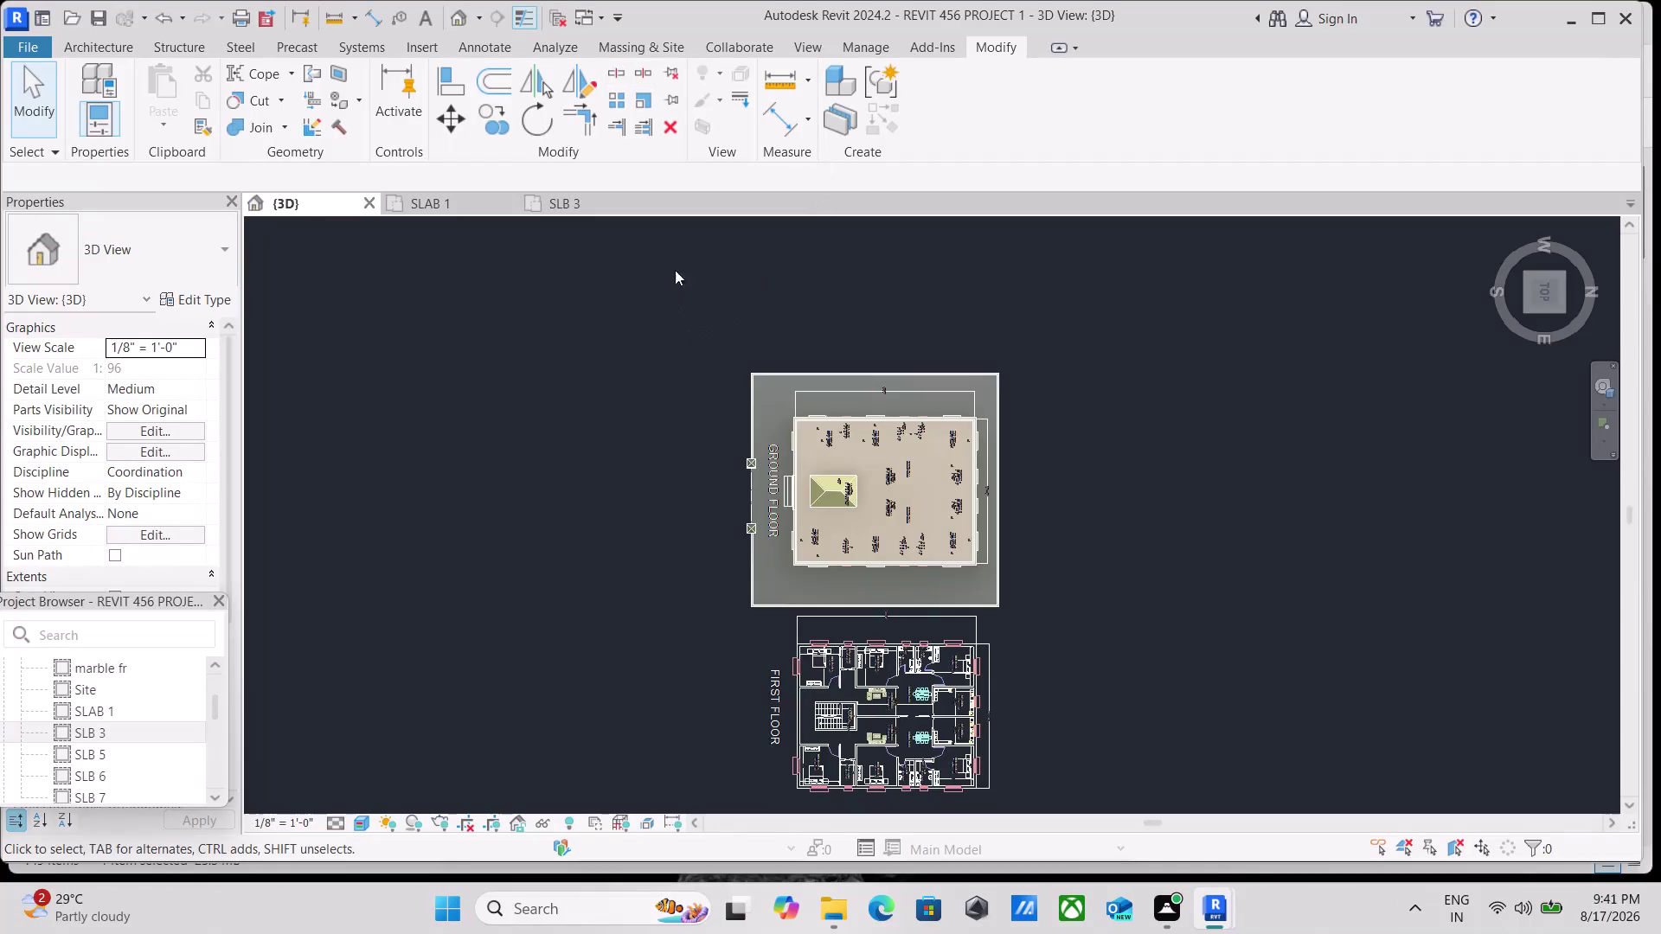
Frame the house plans, then start a new toposolid with Toposolid > Create from Sketch.
scroll(up, 3)
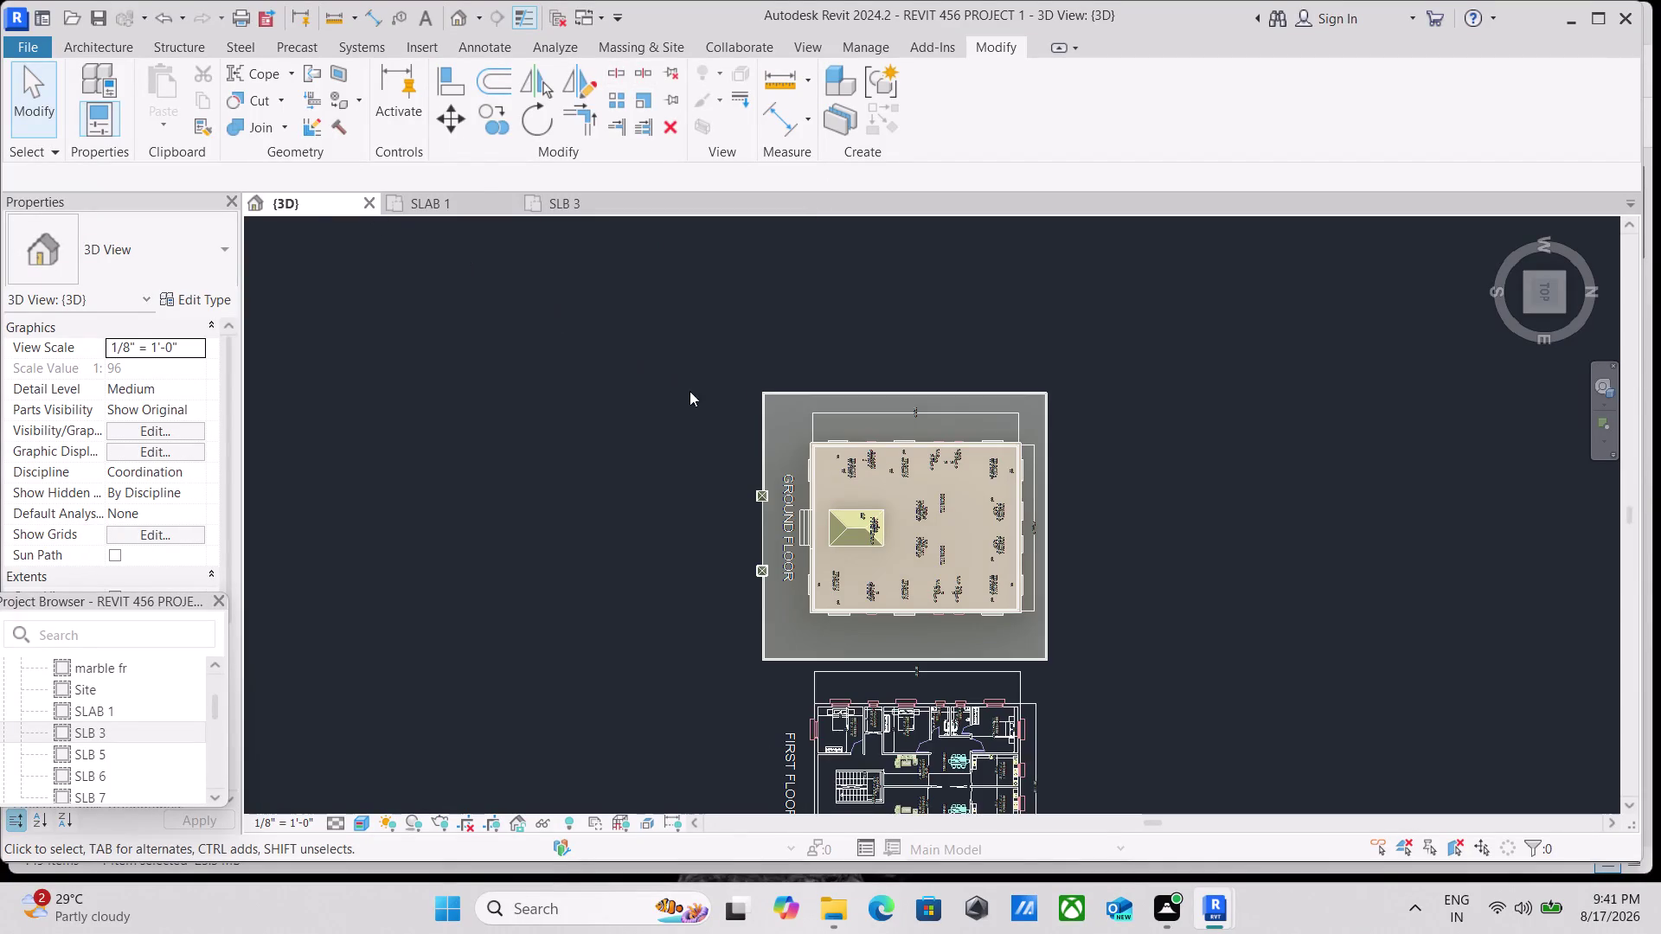
scroll(up, 3)
scroll(down, 3)
middle_drag(683, 382, 655, 417)
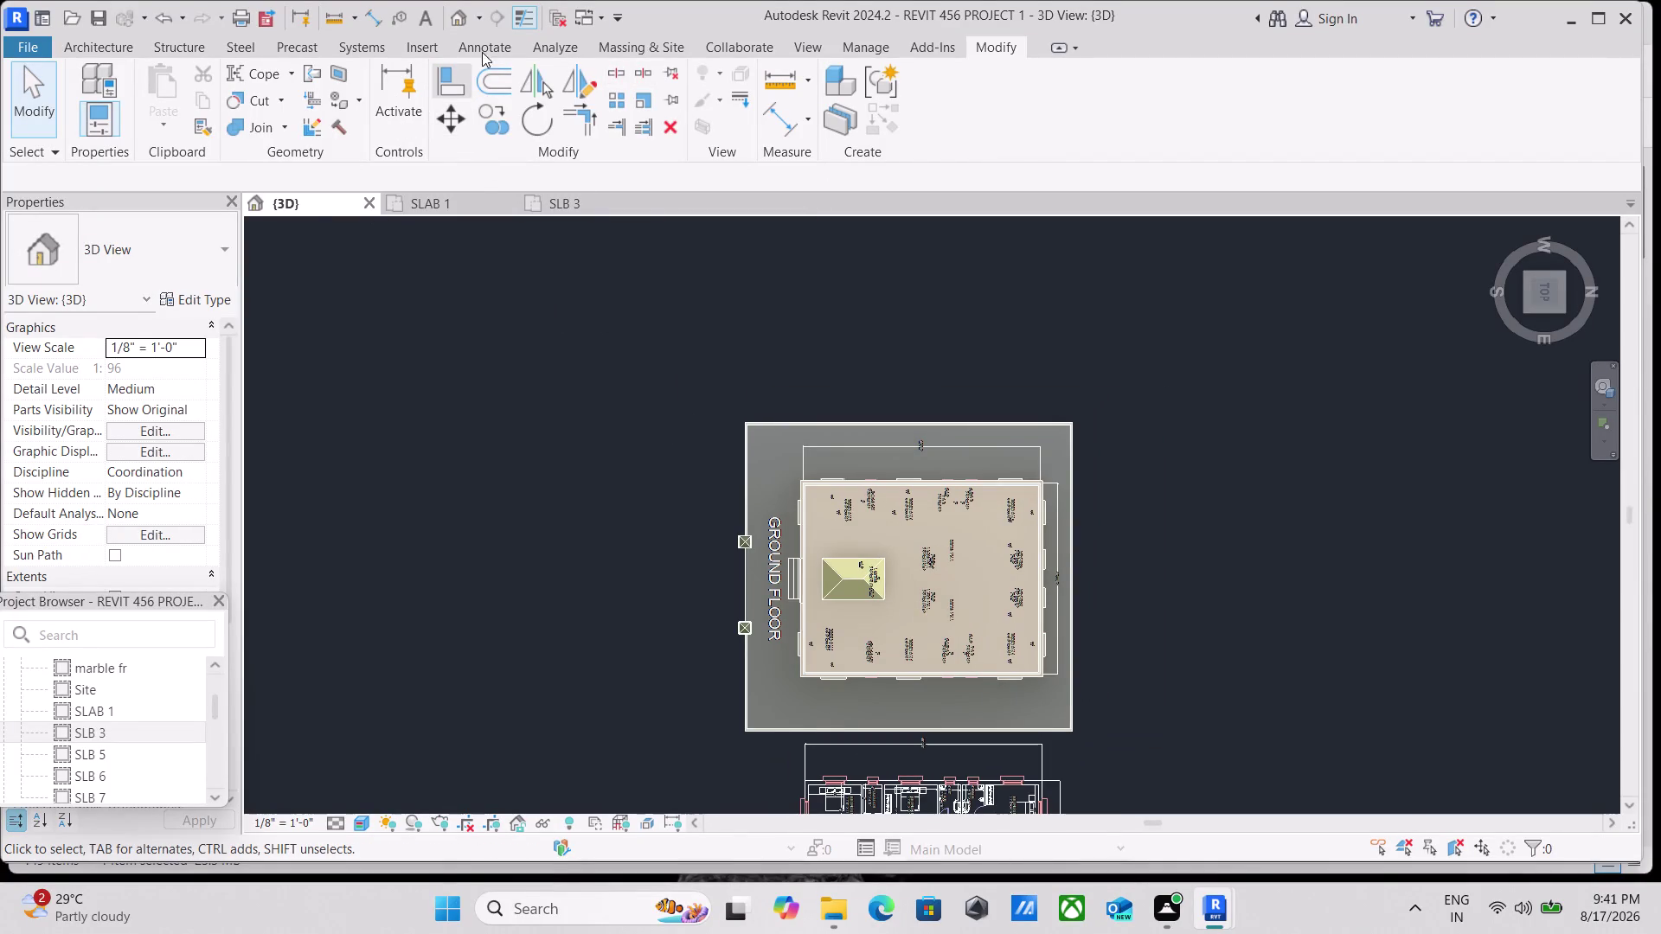
scroll(up, 3)
scroll(down, 3)
scroll(up, 3)
middle_drag(708, 281, 599, 350)
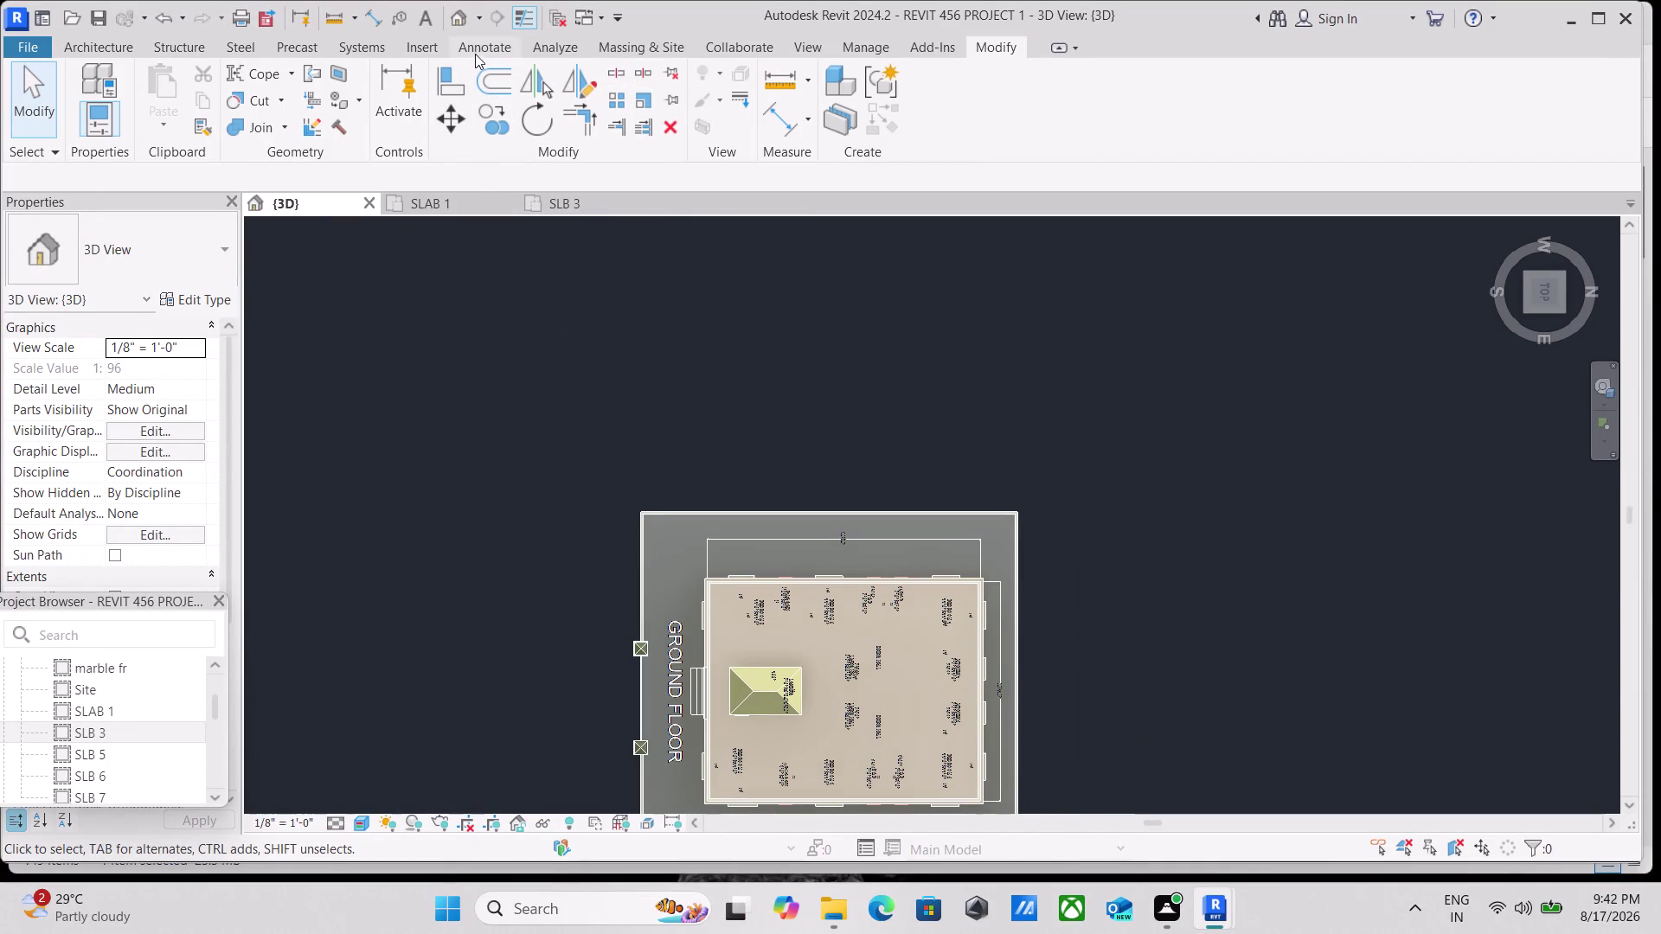
click(677, 42)
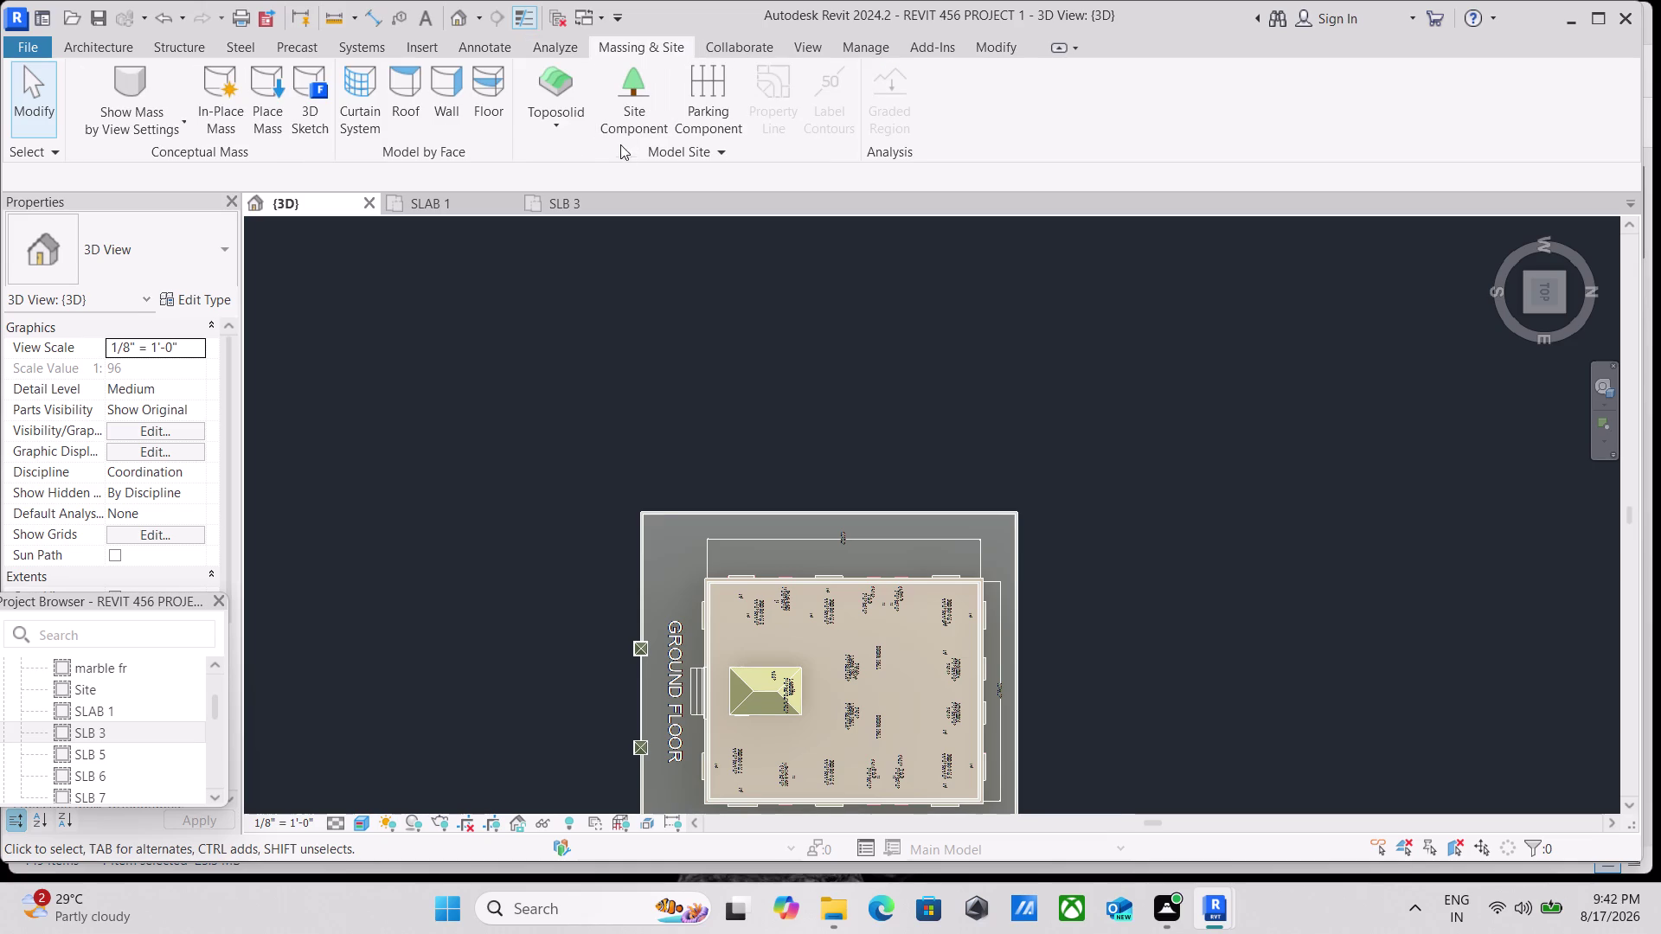
click(568, 130)
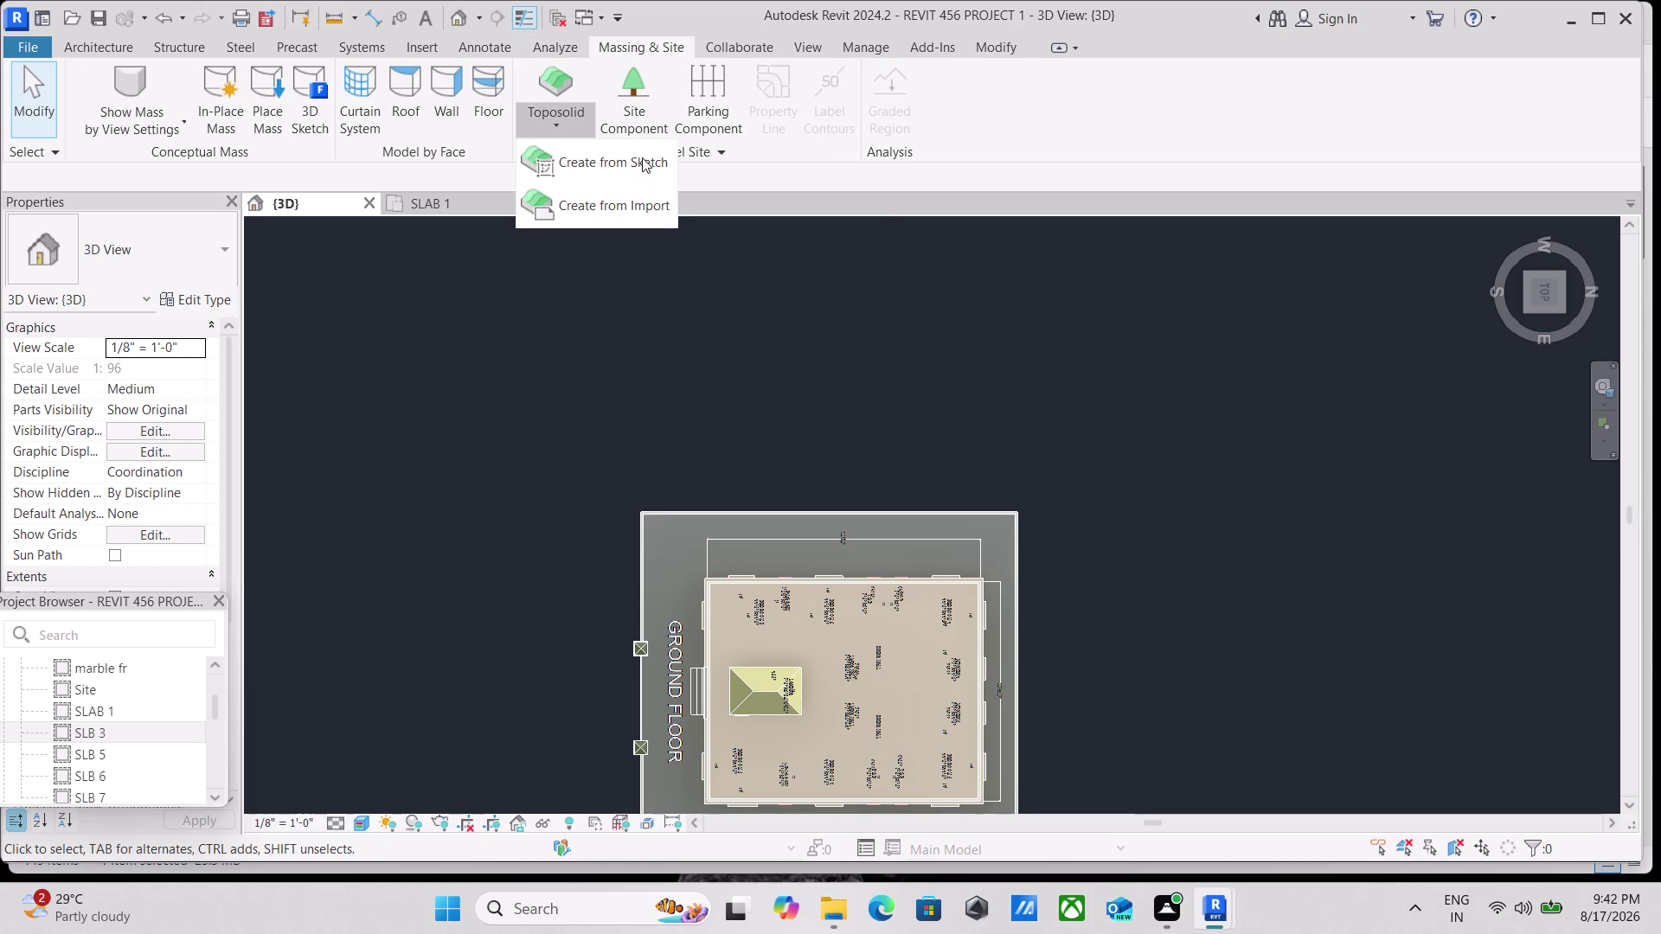
click(640, 159)
scroll(down, 3)
Sketch a rectangular toposolid boundary enclosing the ground floor and first floor plans.
scroll(down, 3)
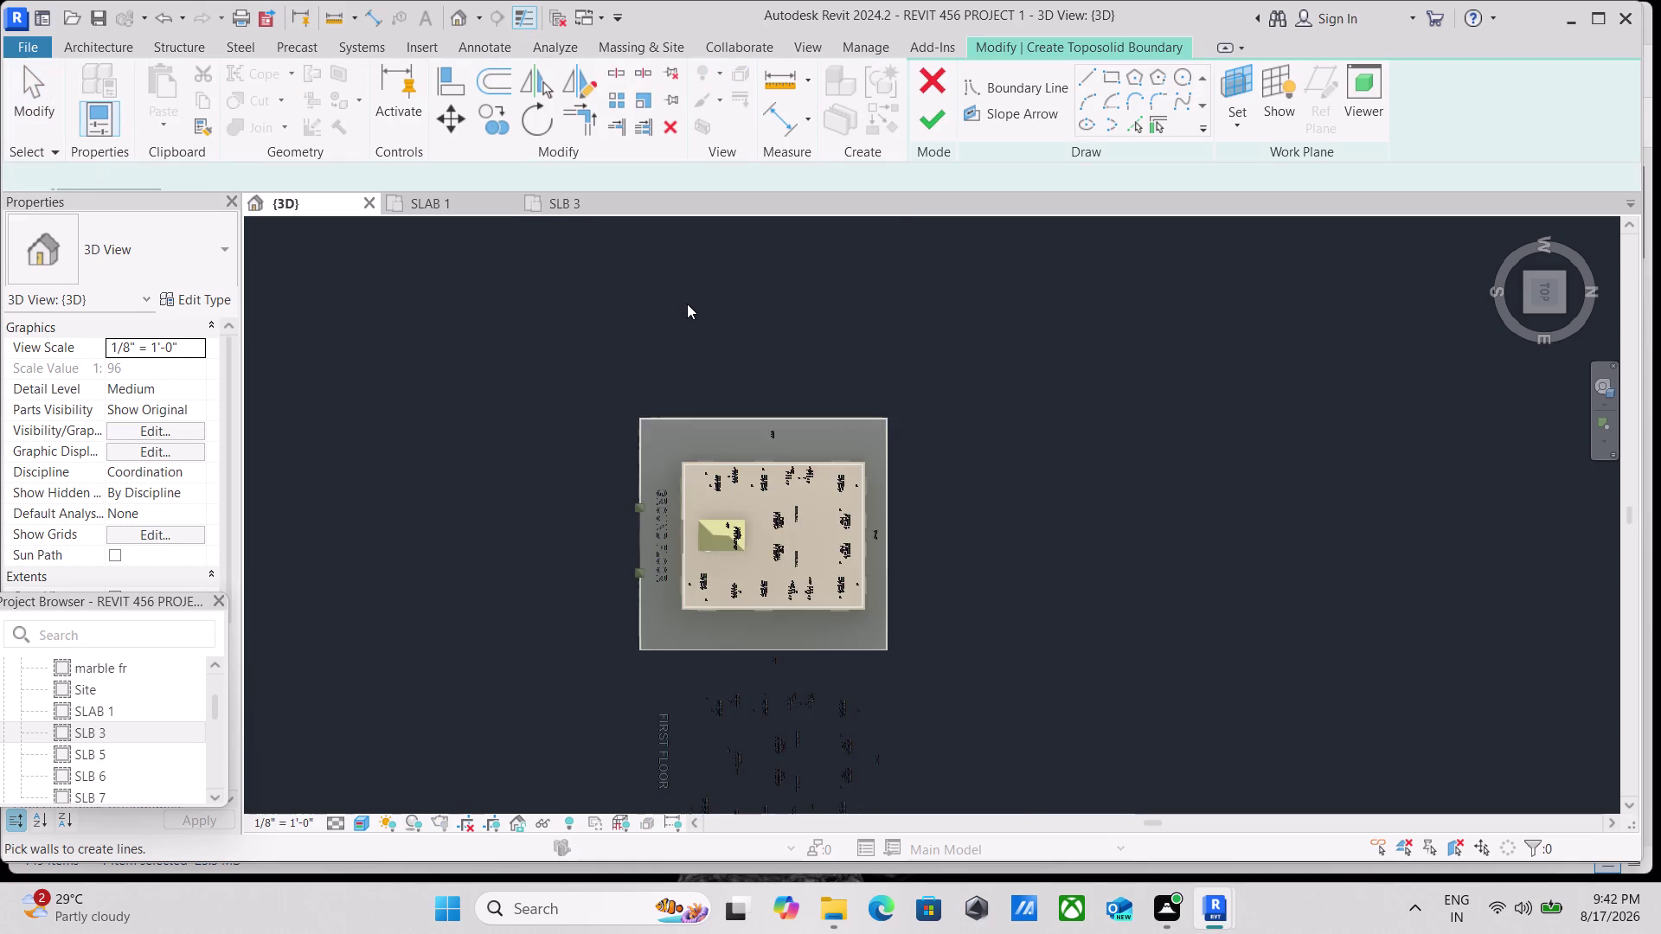
click(1111, 79)
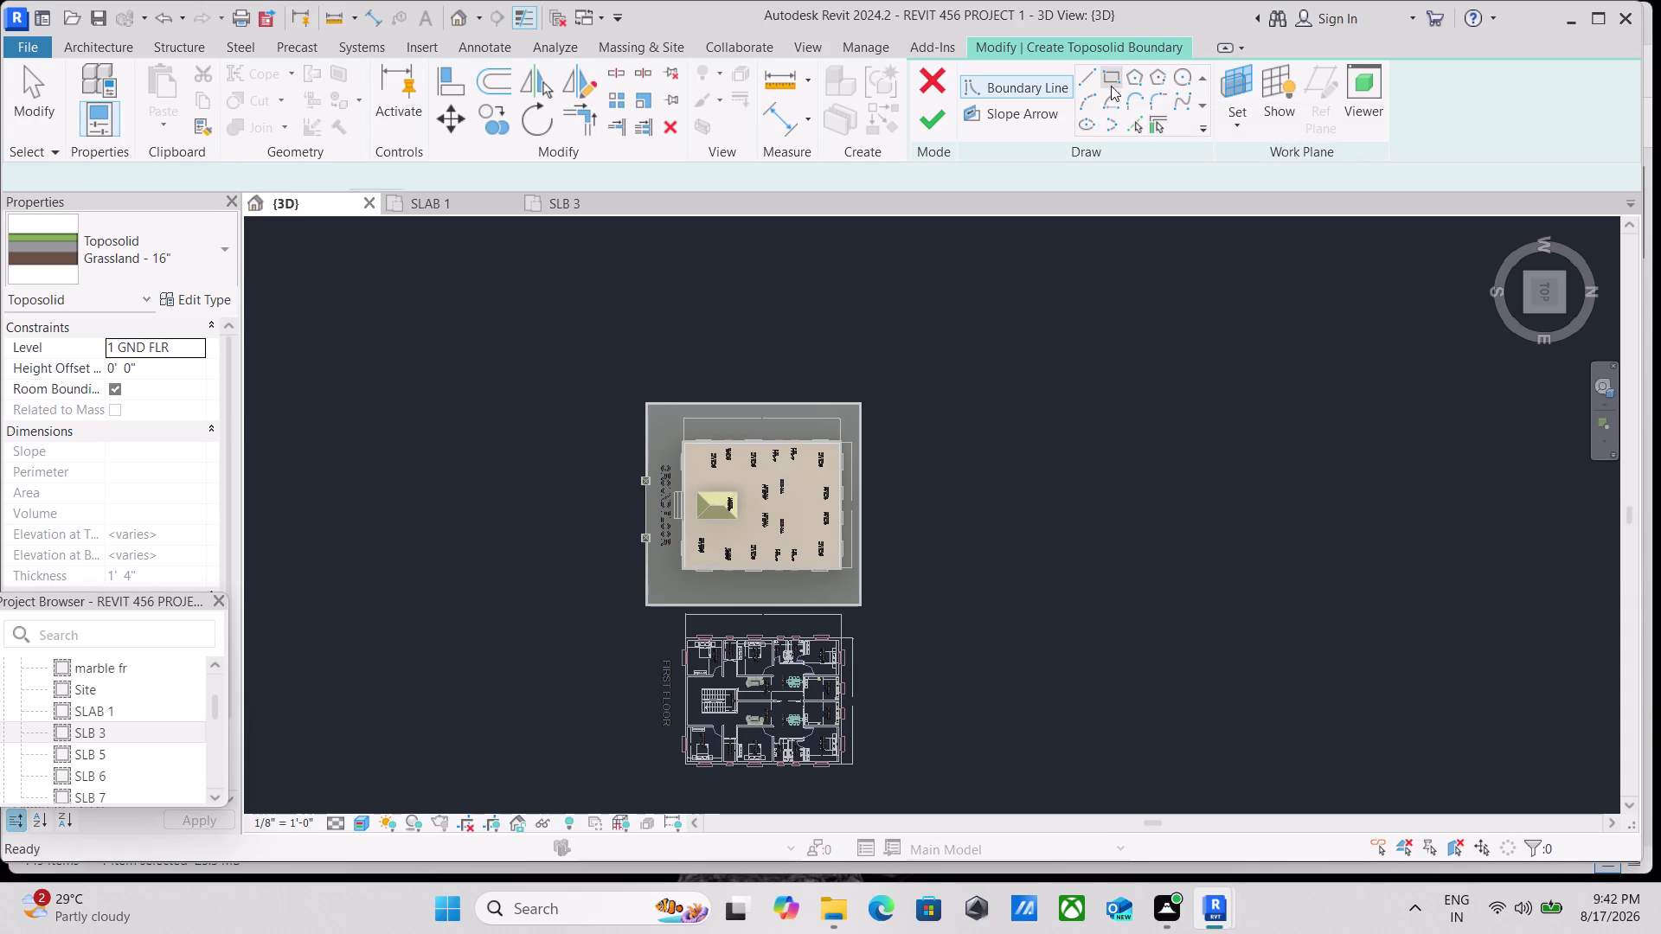
click(465, 271)
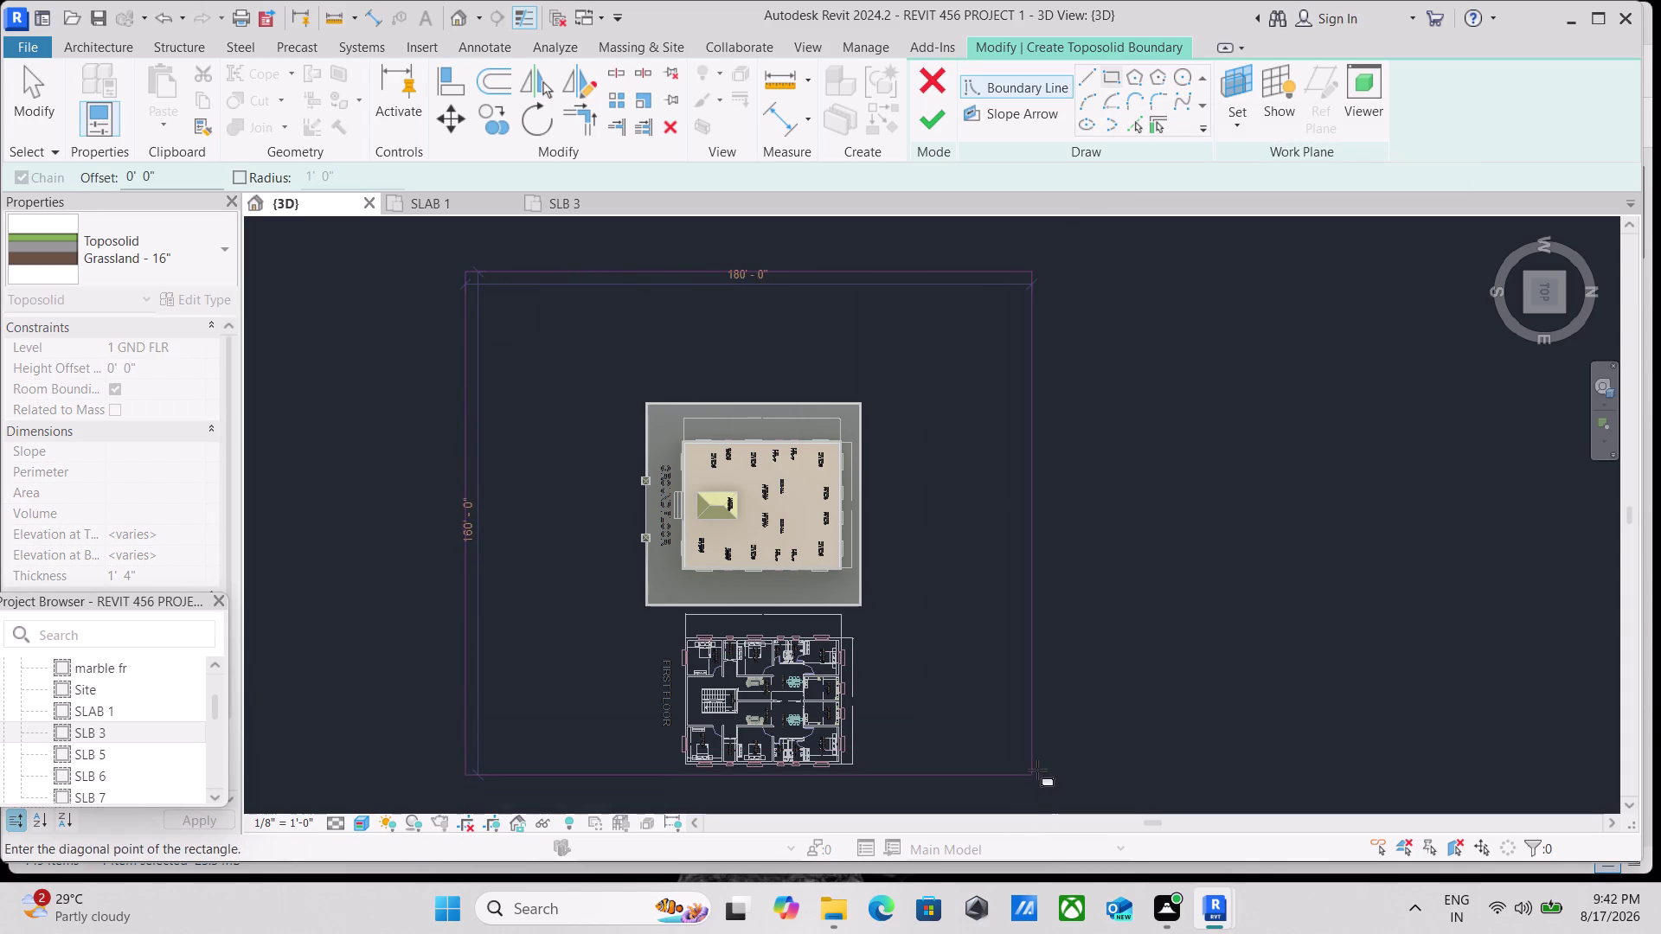
click(988, 726)
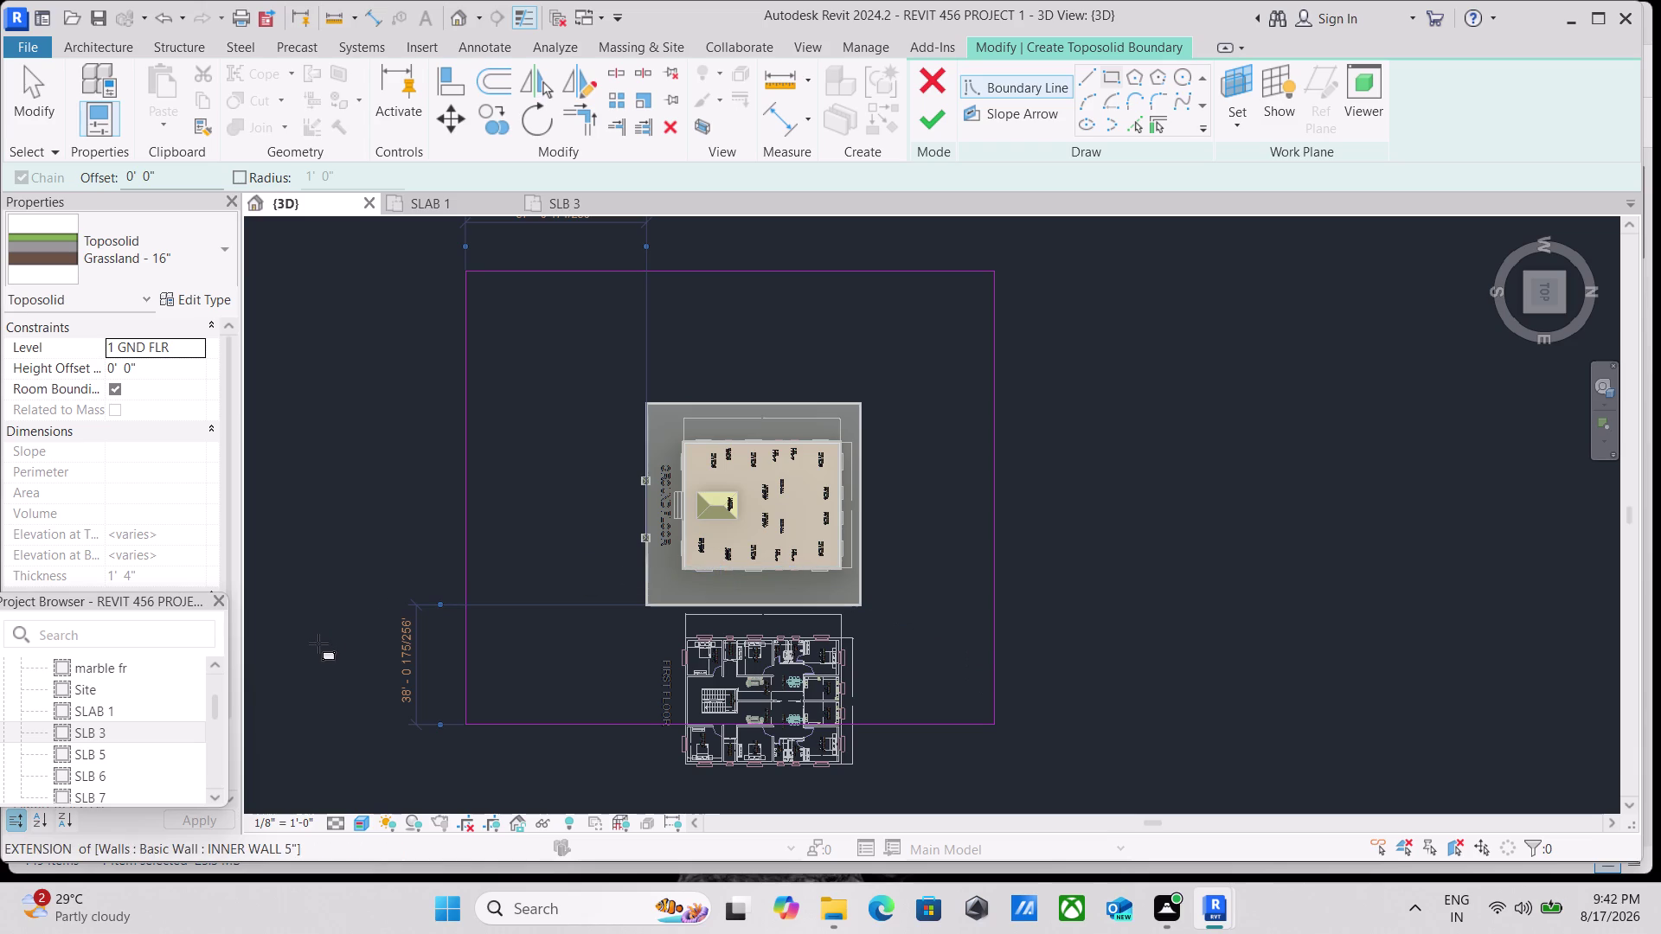
key(Escape)
key(Escape)
key(Escape)
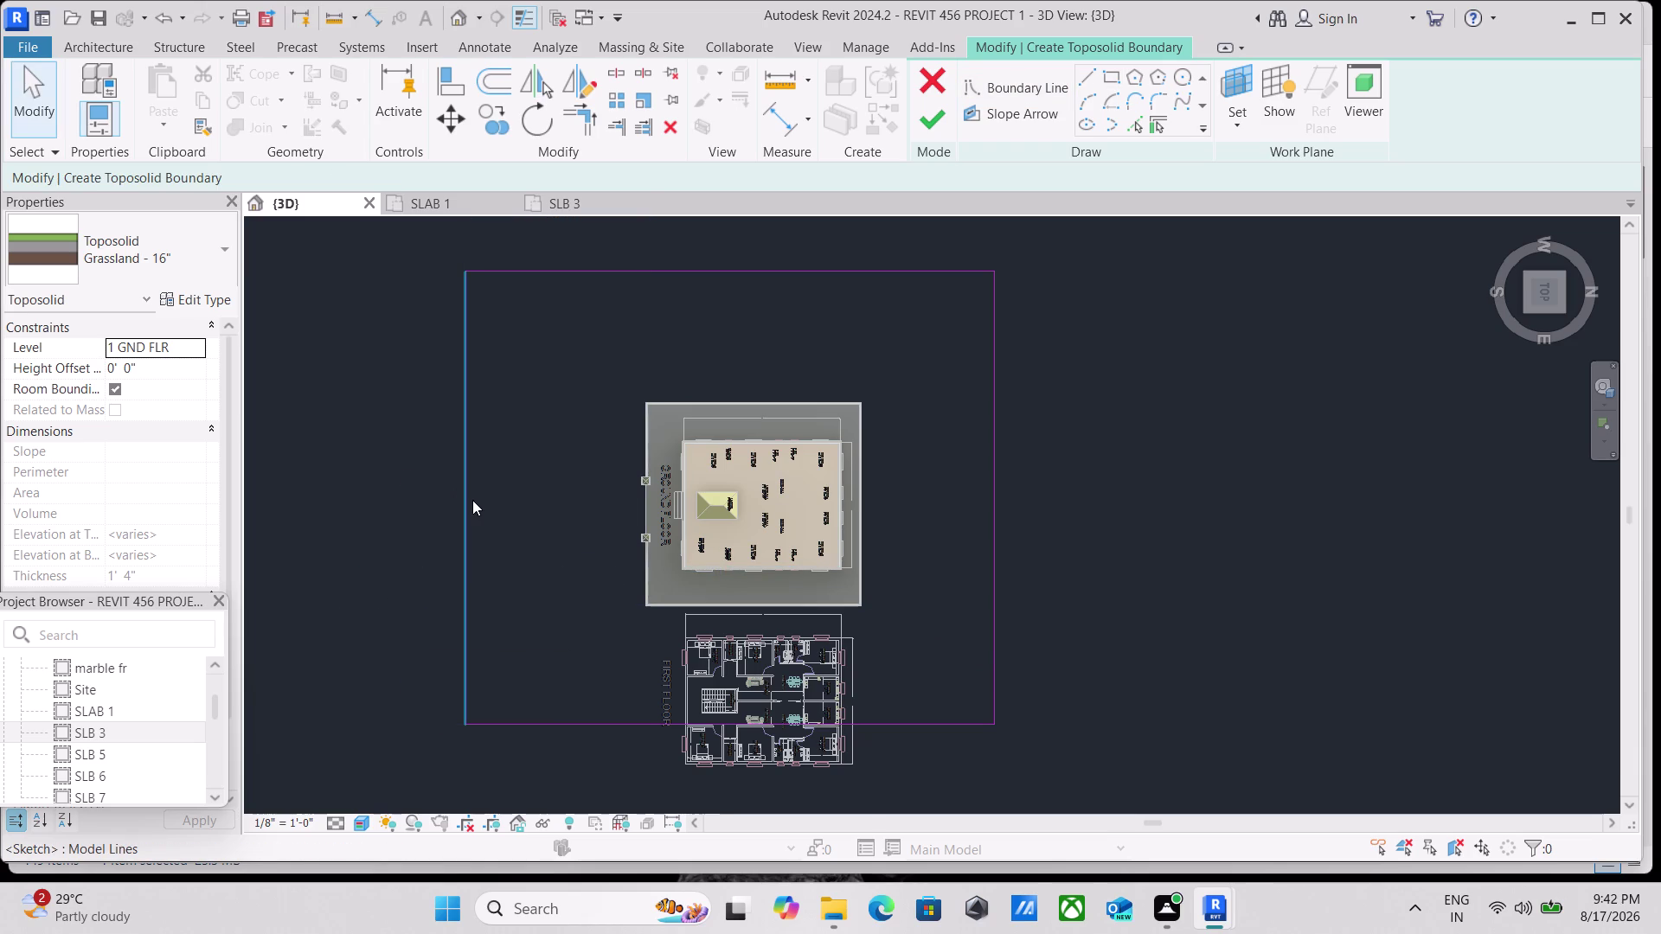
Adjust the rectangle's left and right edges, then finish to create the Grassland toposolid.
click(473, 500)
scroll(down, 3)
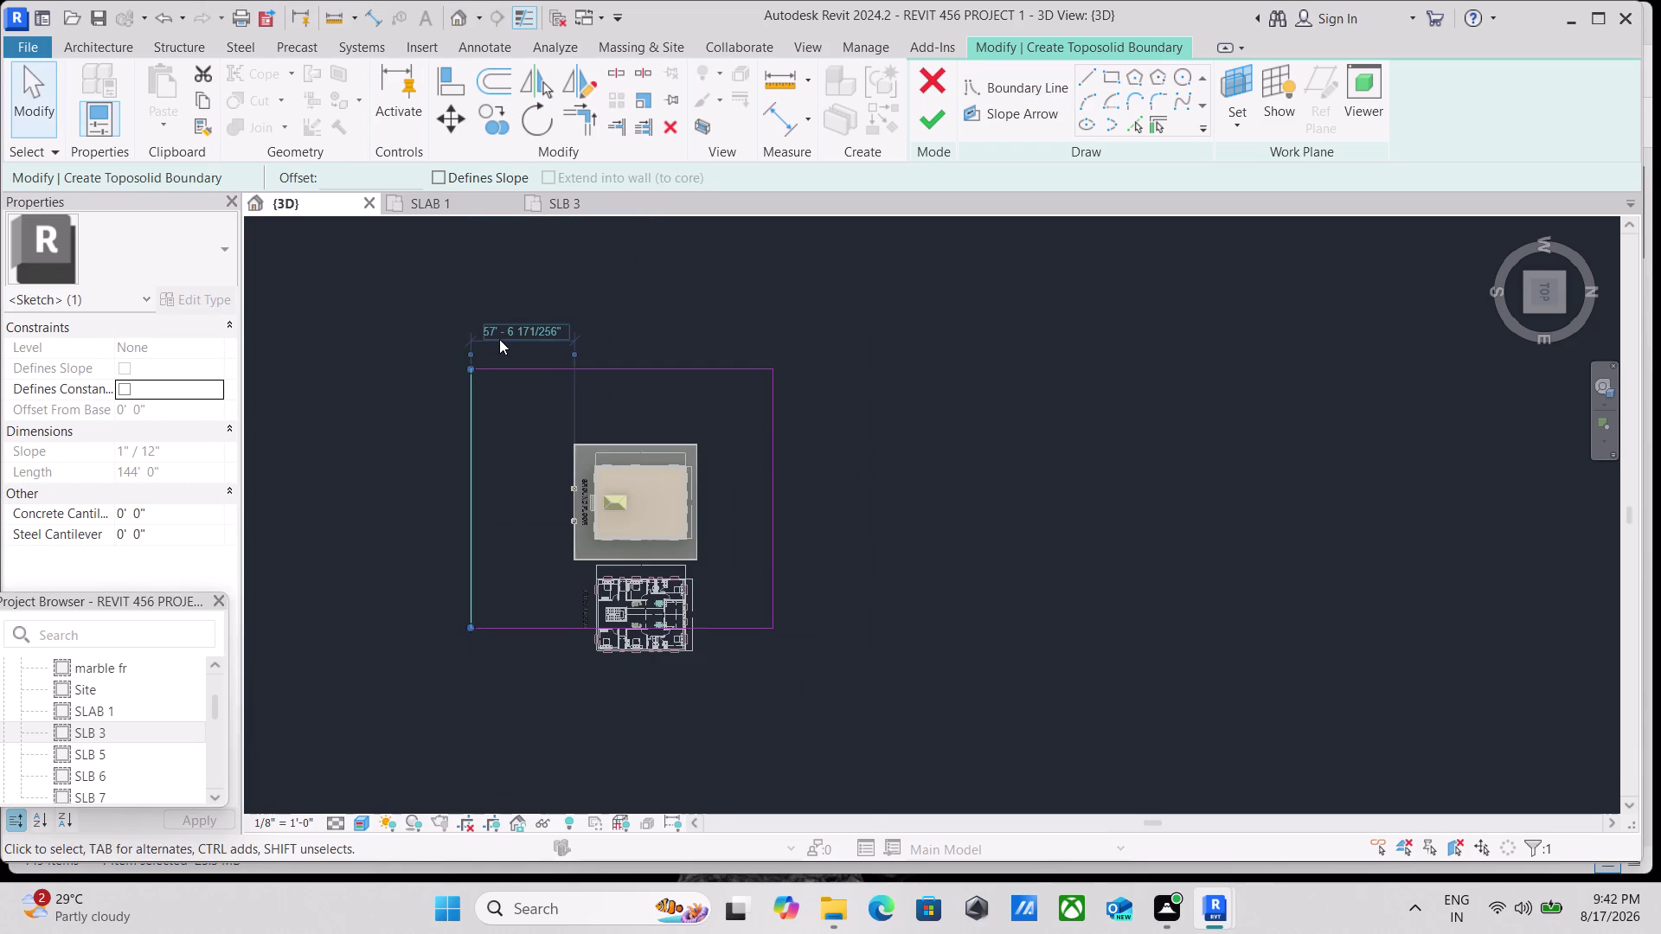
scroll(up, 3)
key(Escape)
click(583, 367)
key(Escape)
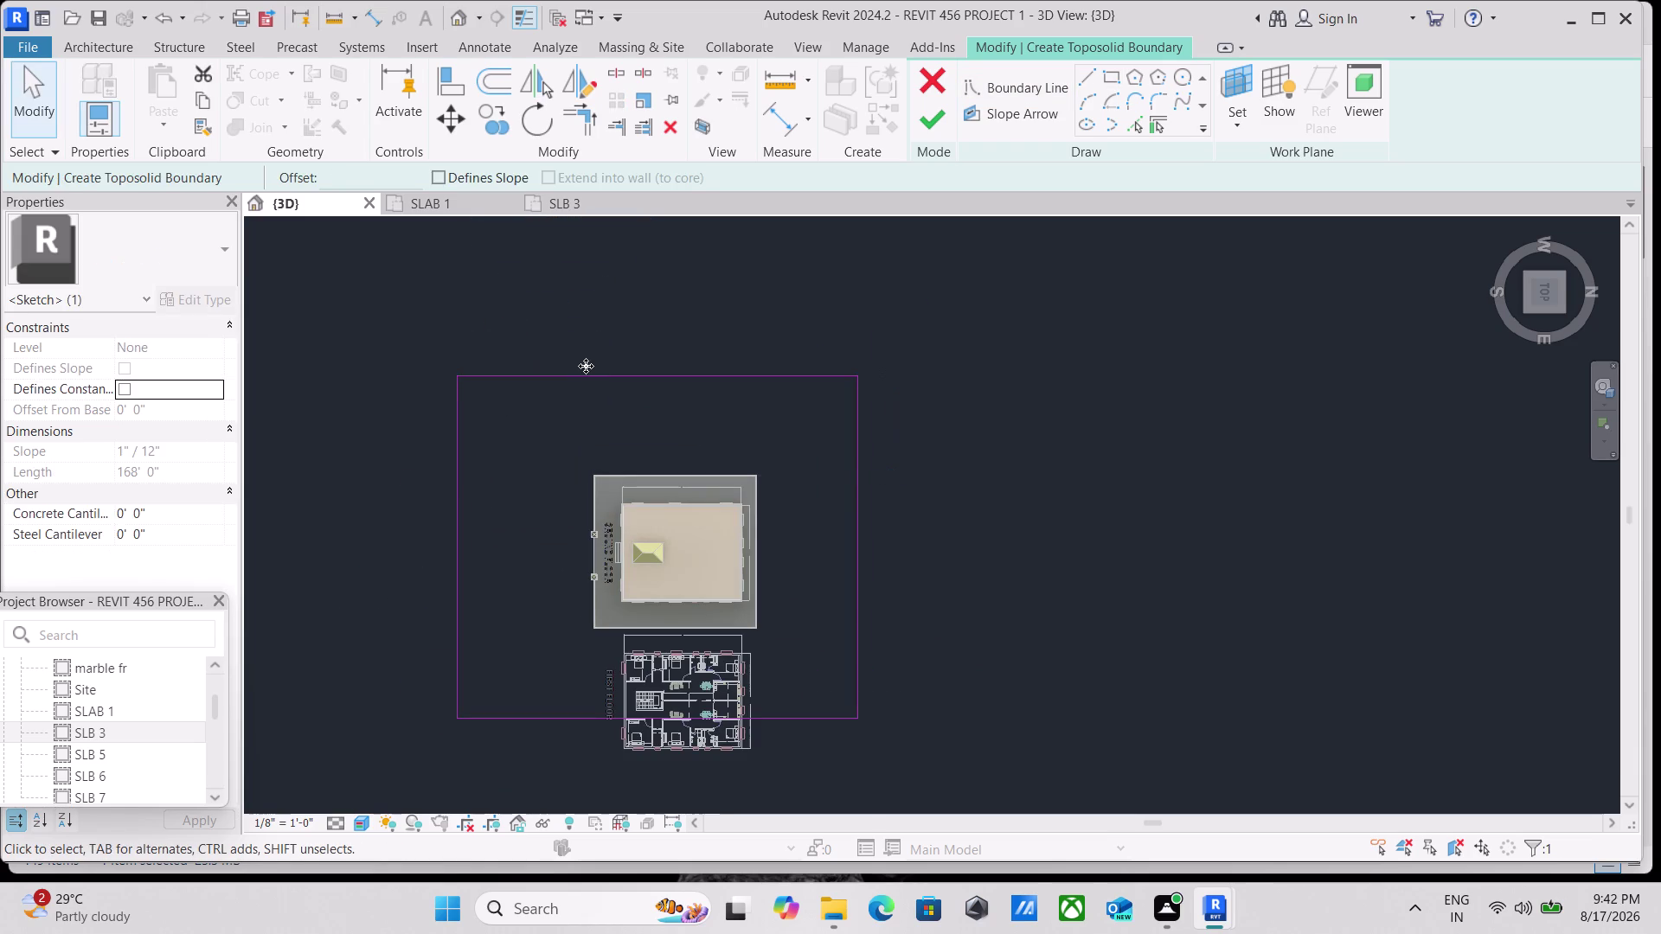
scroll(up, 3)
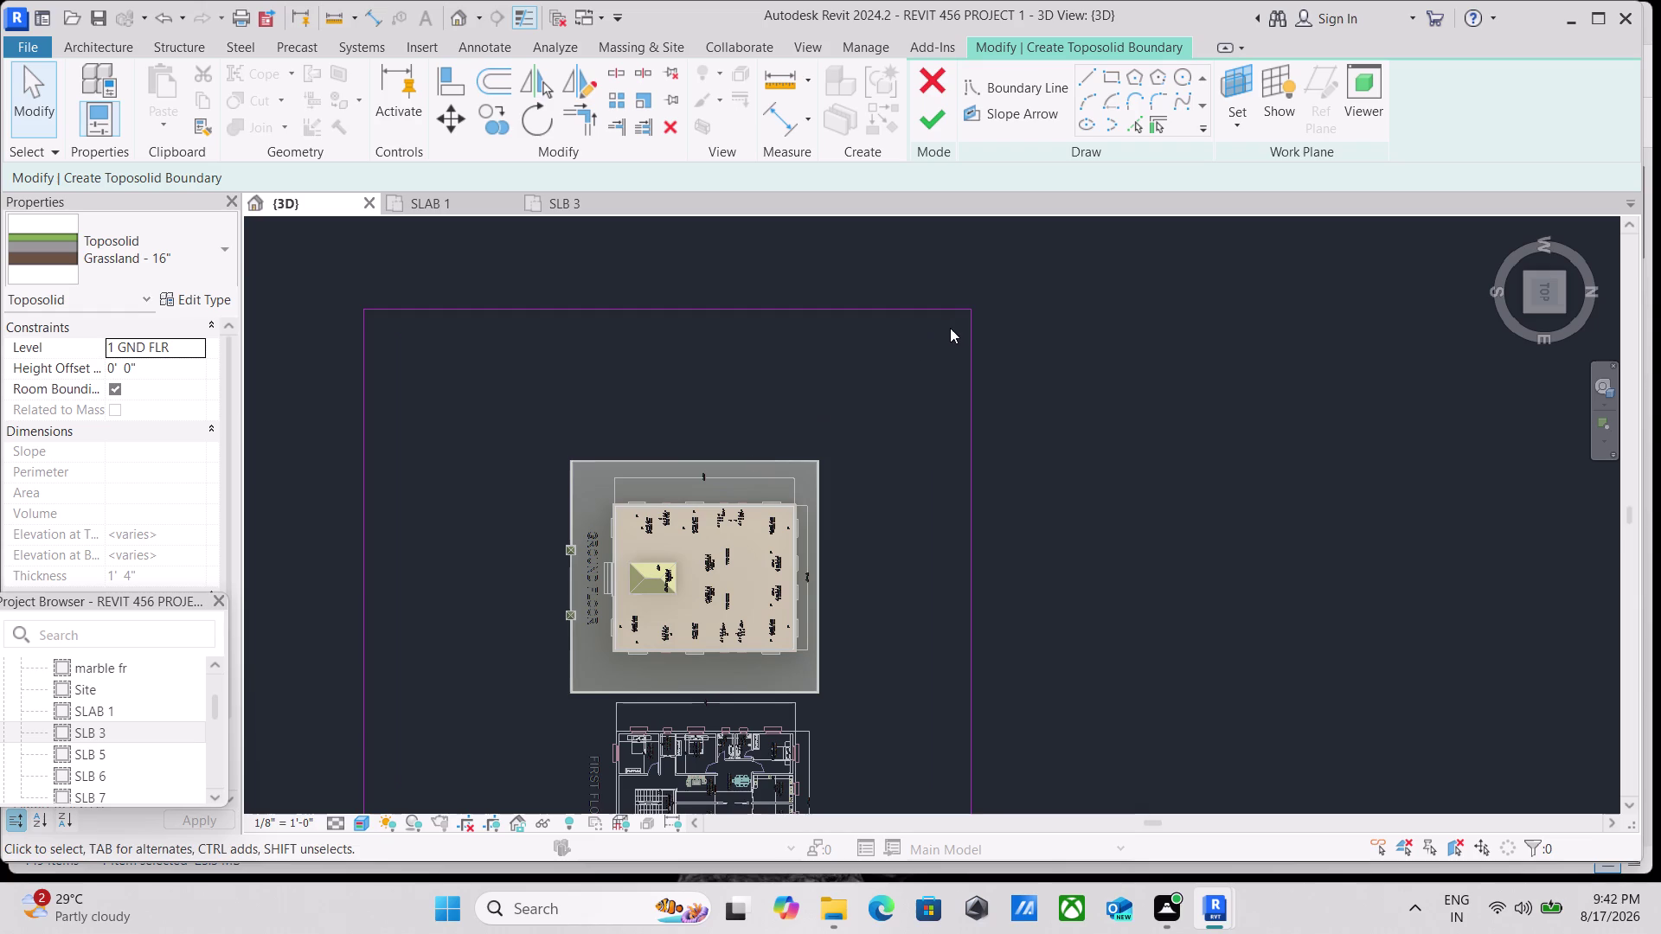
key(Escape)
scroll(down, 3)
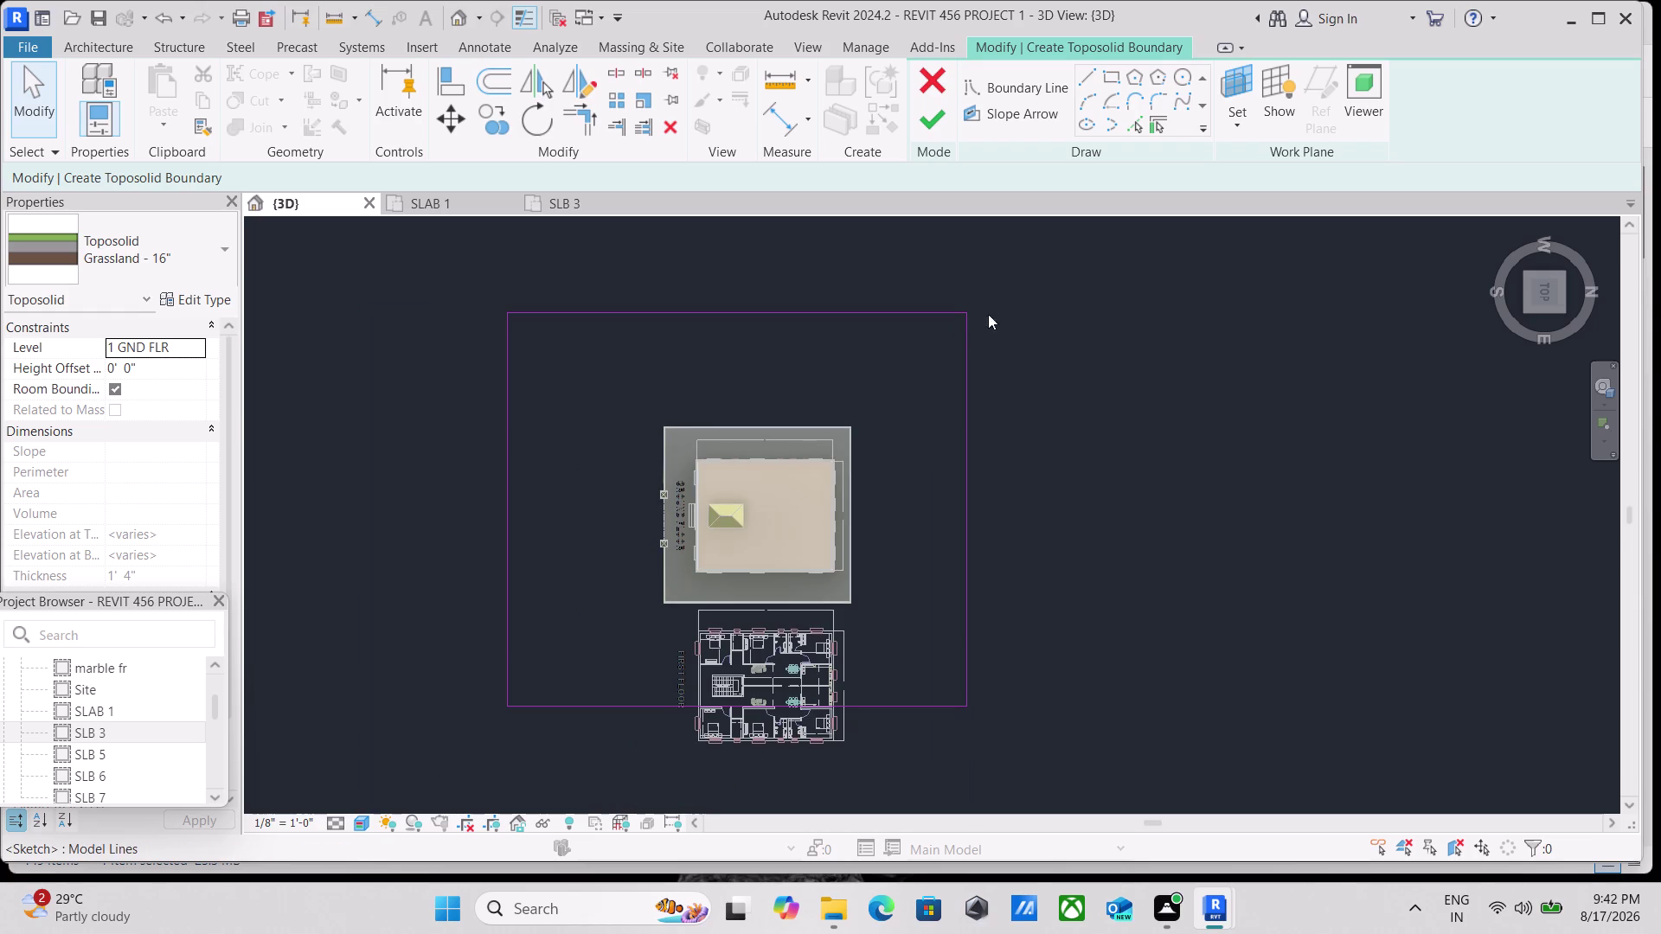
click(972, 332)
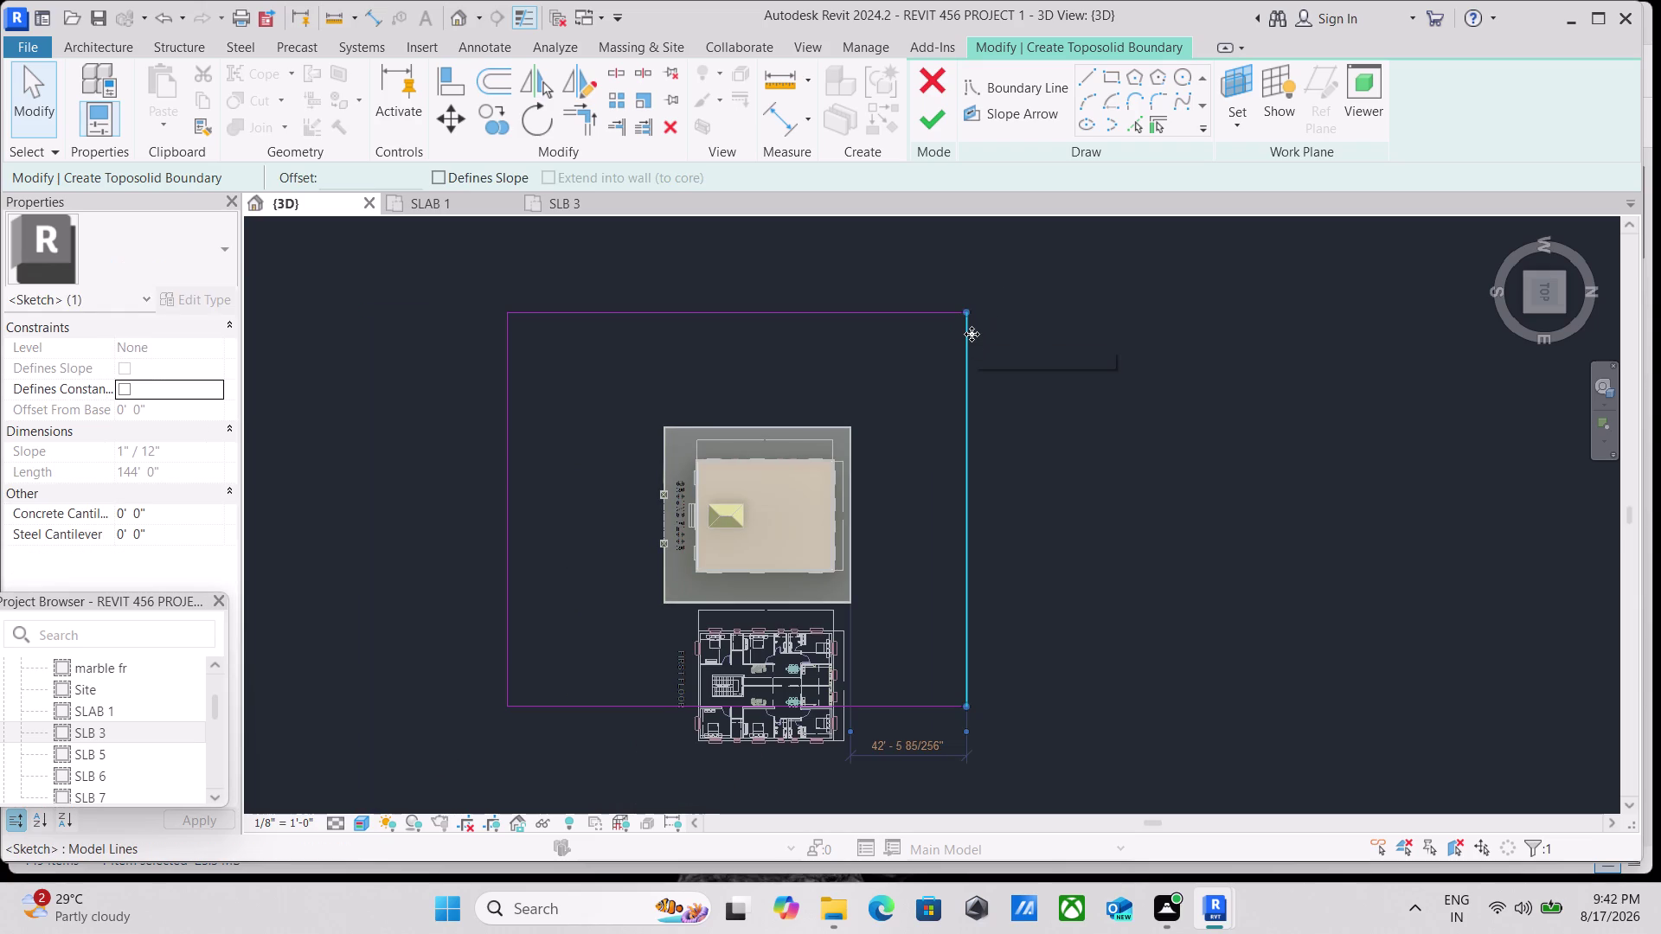
key(Escape)
scroll(up, 3)
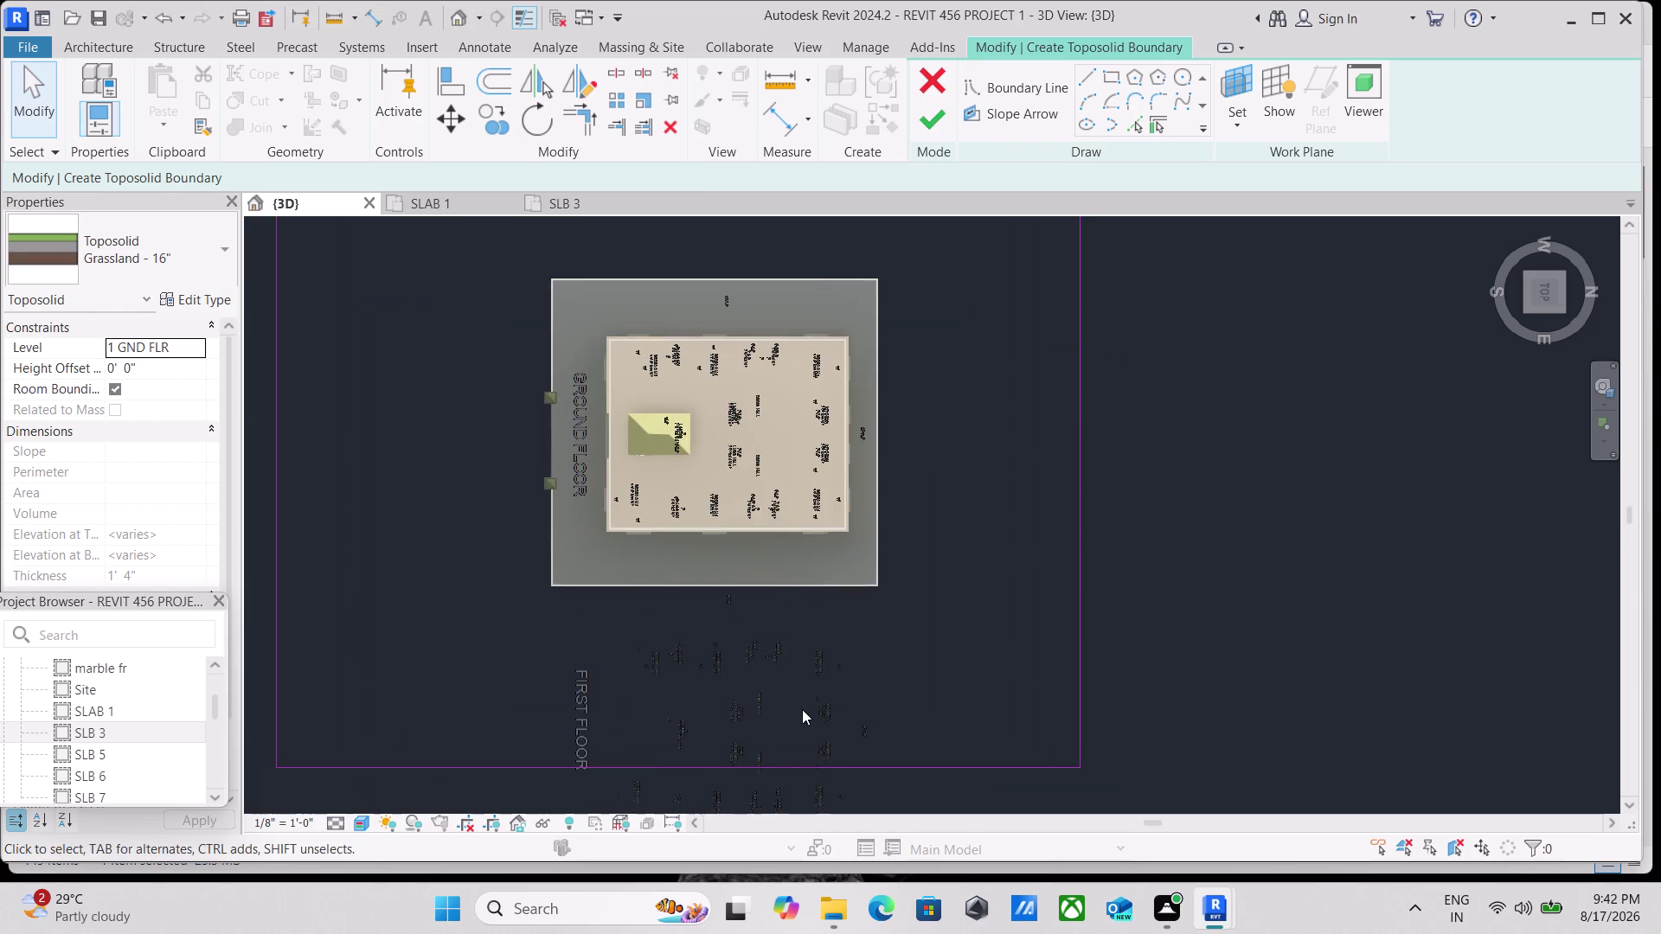
middle_drag(798, 687, 861, 515)
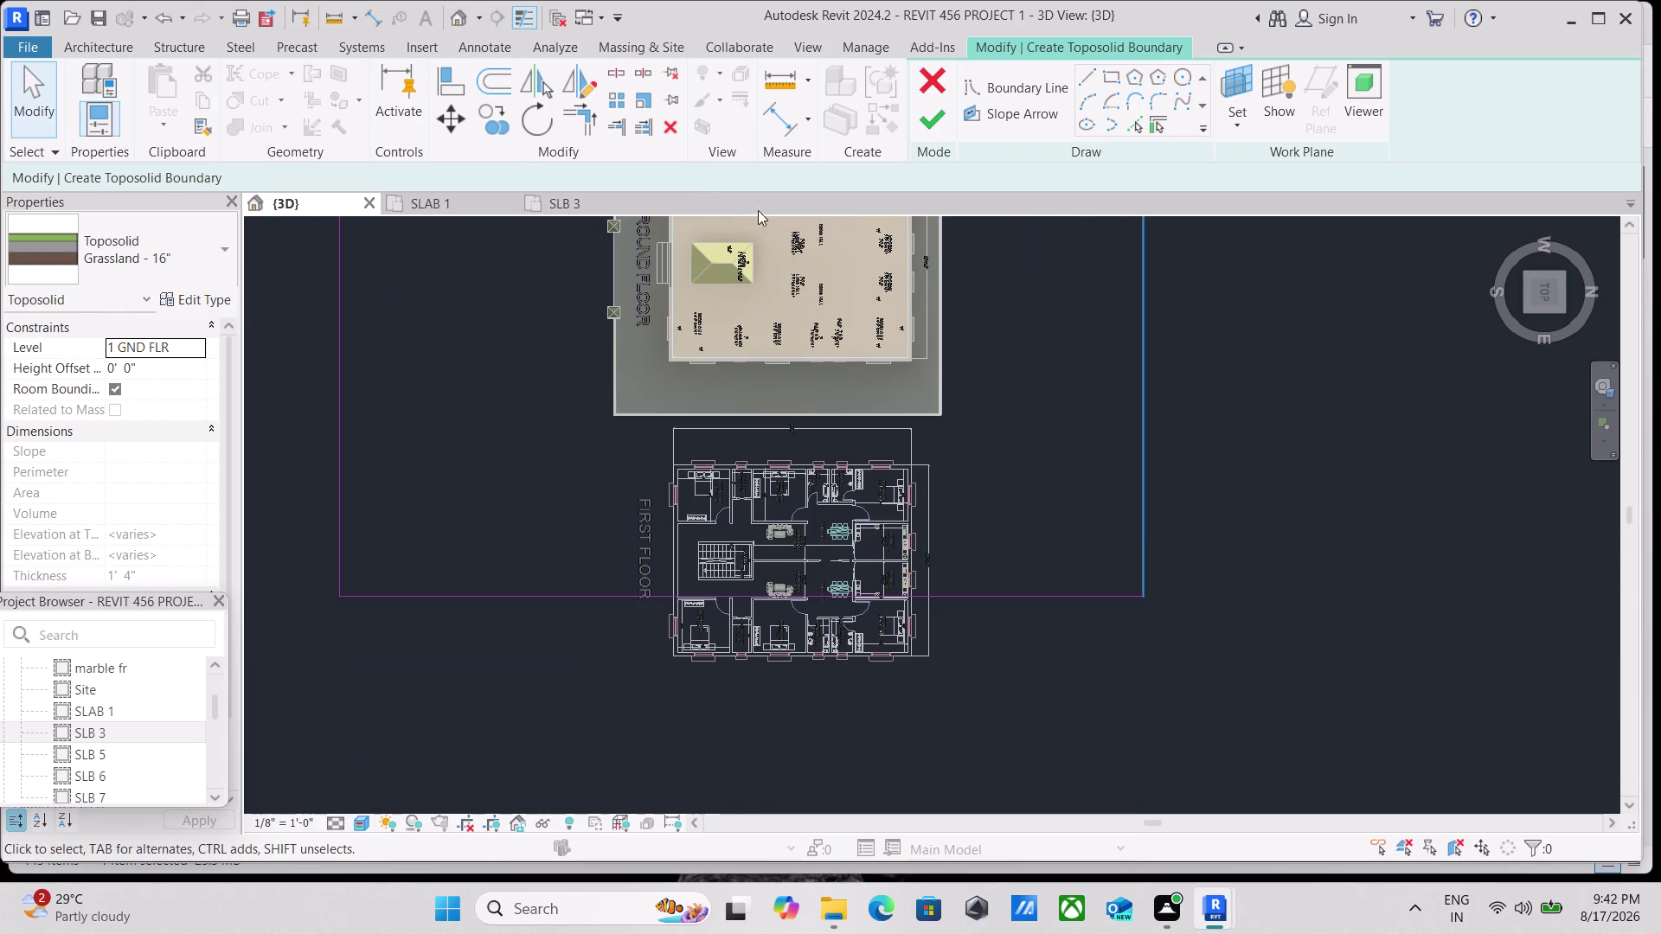
click(931, 123)
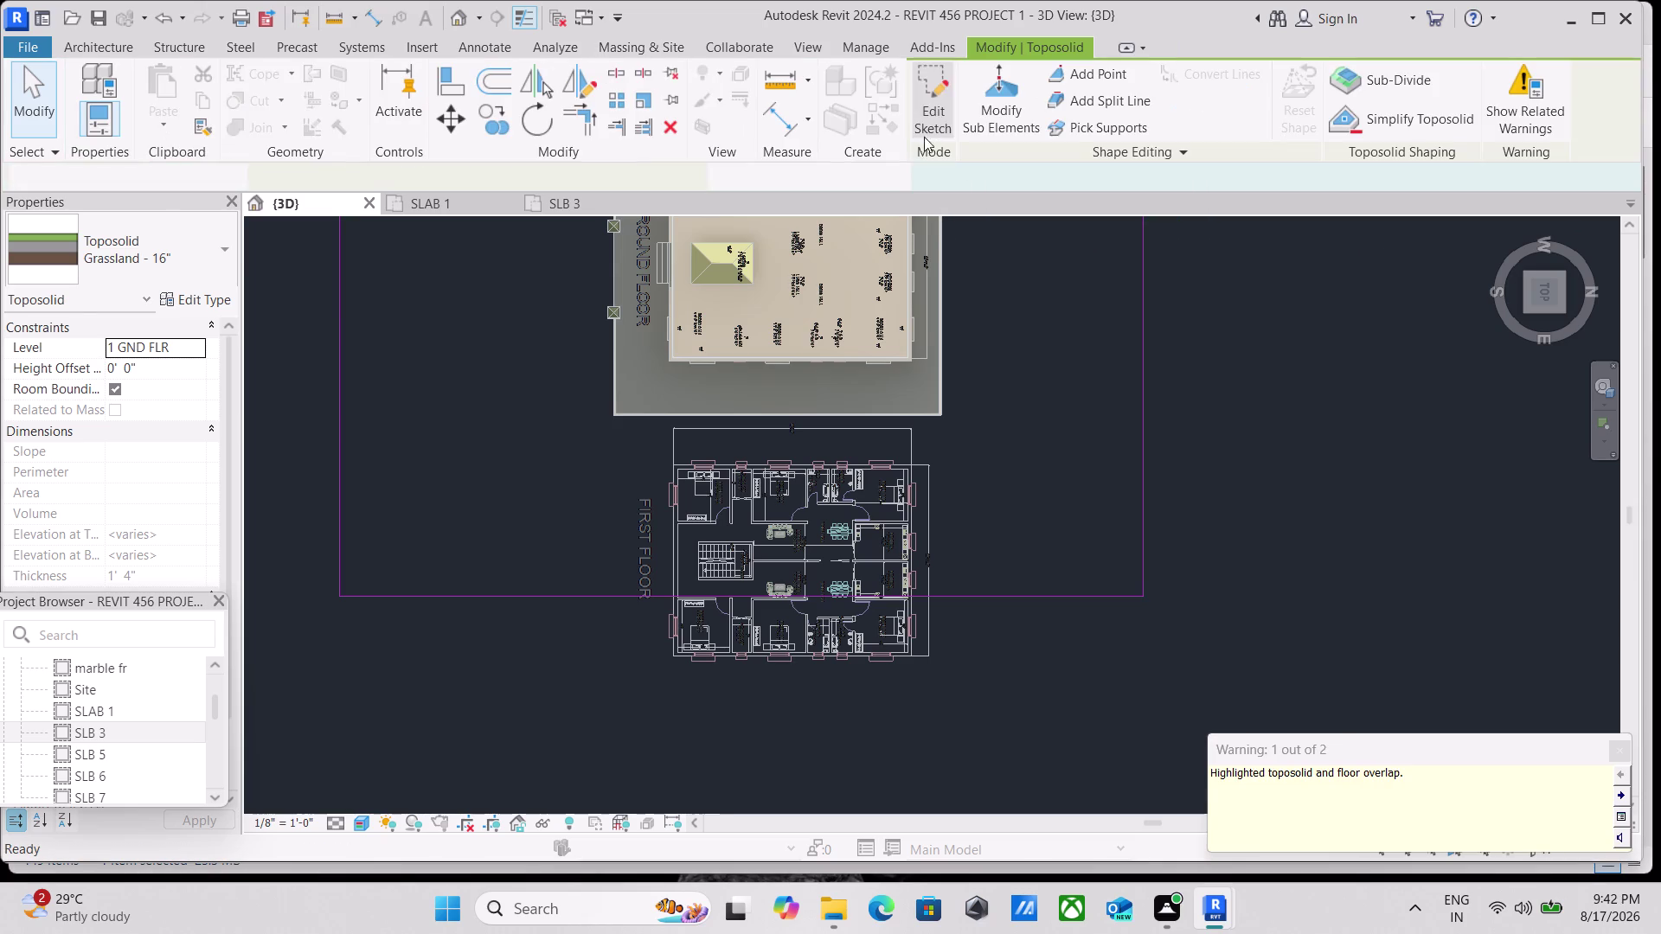
Set the selected toposolid's Level property to marble fr, then deselect it.
click(199, 360)
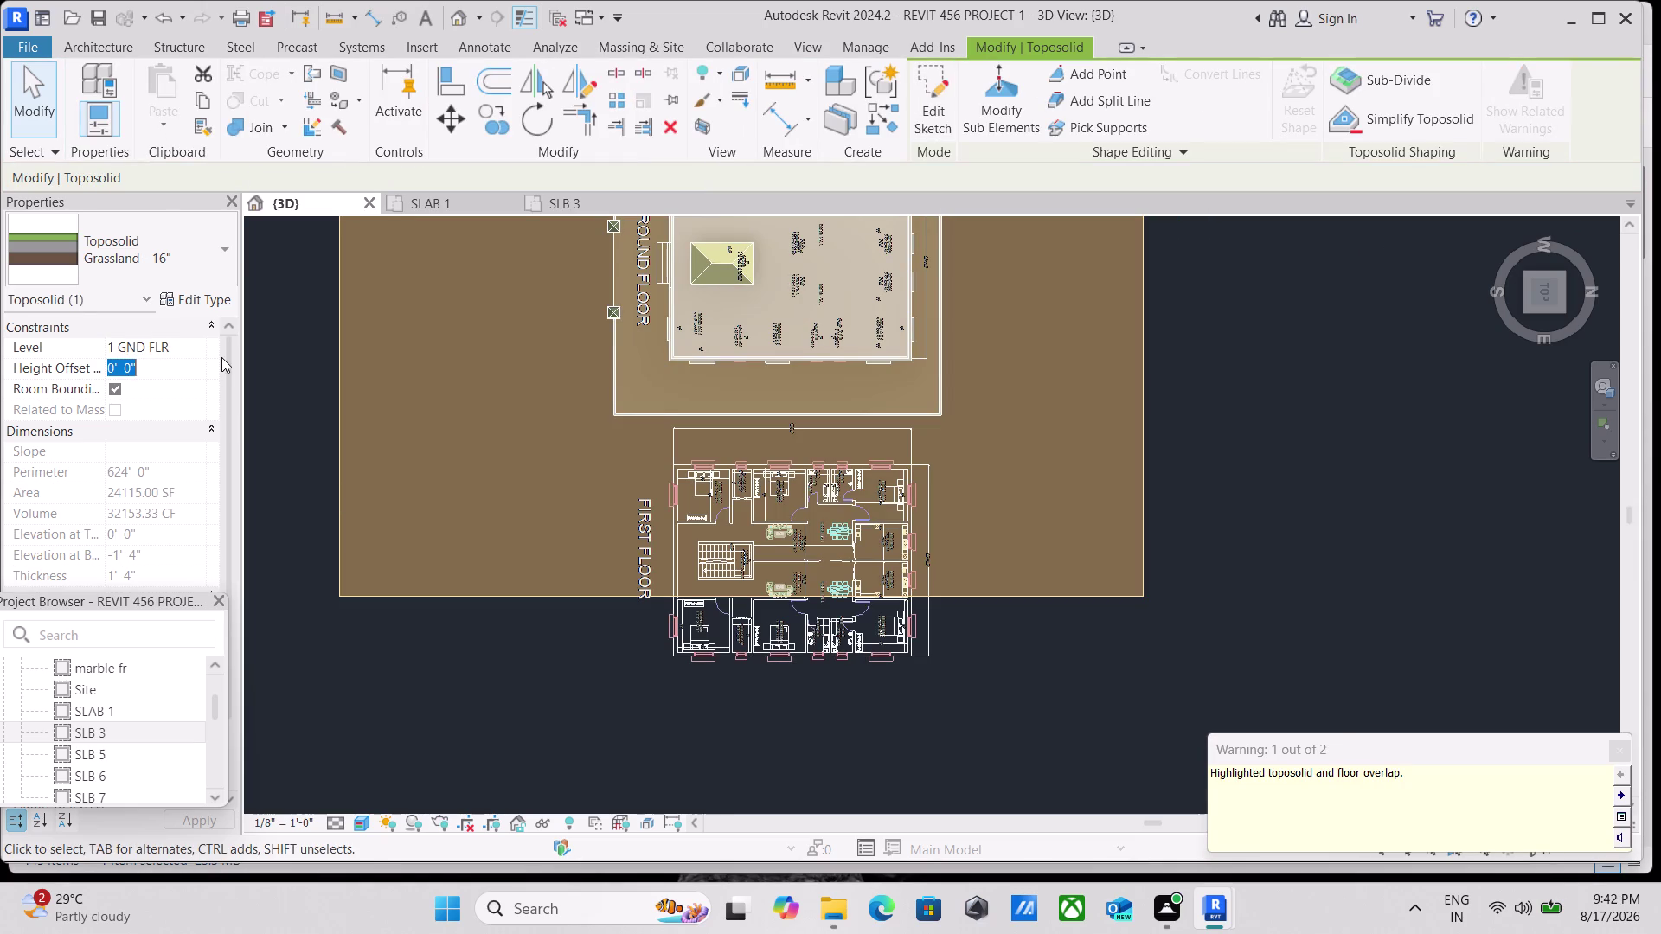
click(215, 346)
click(189, 340)
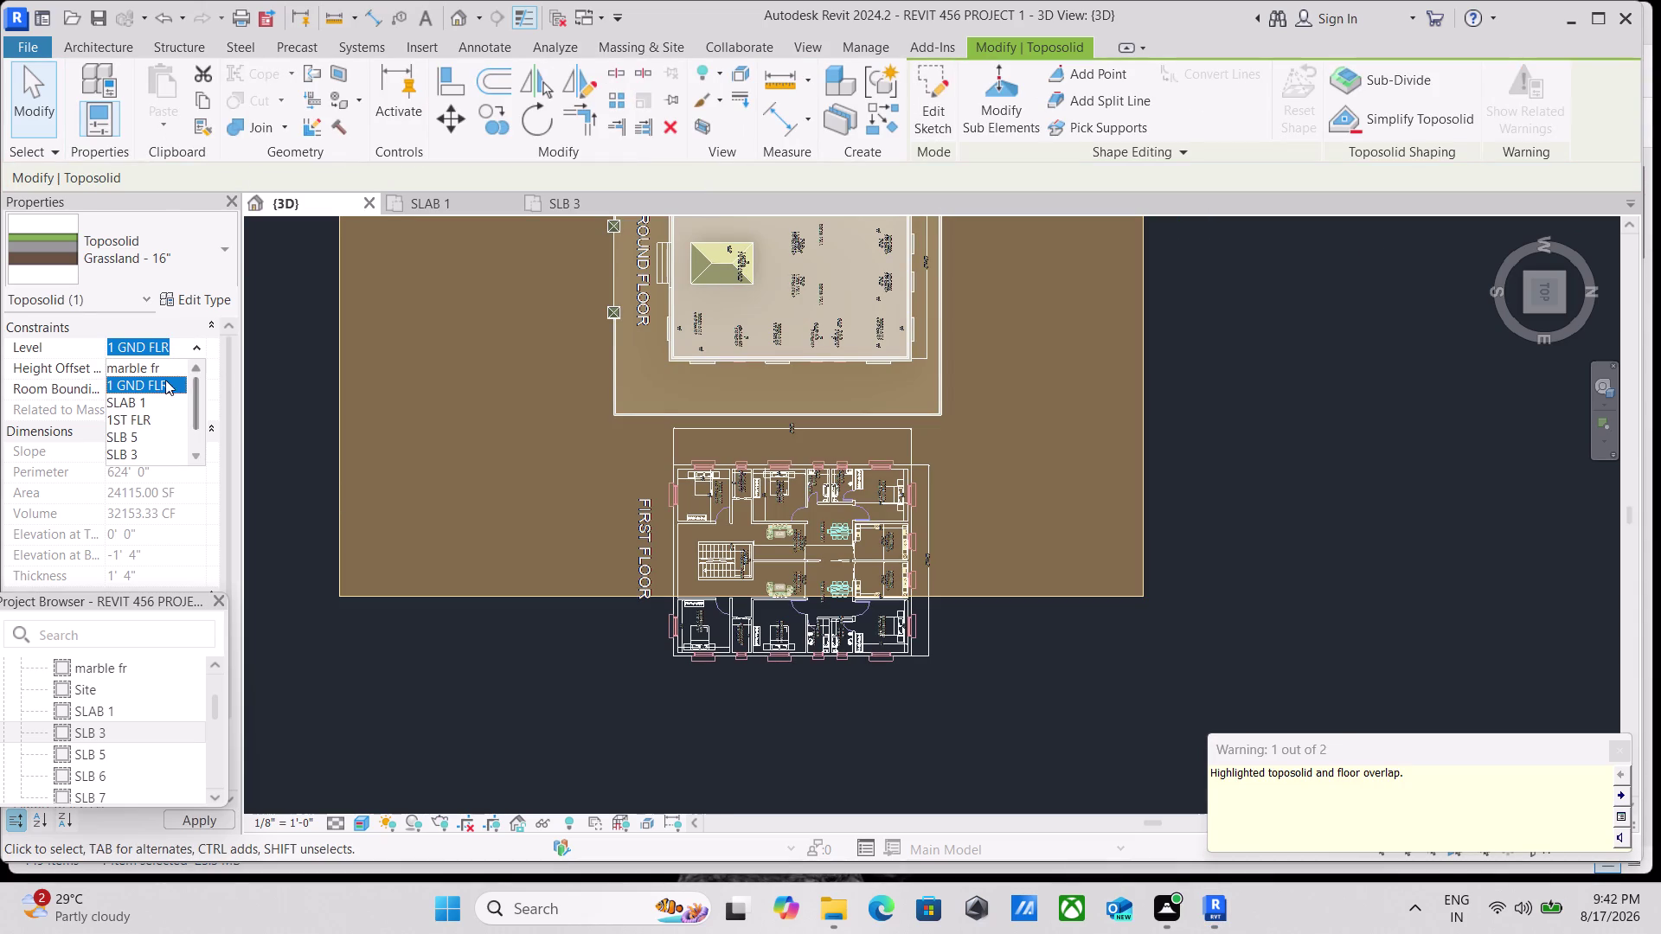
click(126, 367)
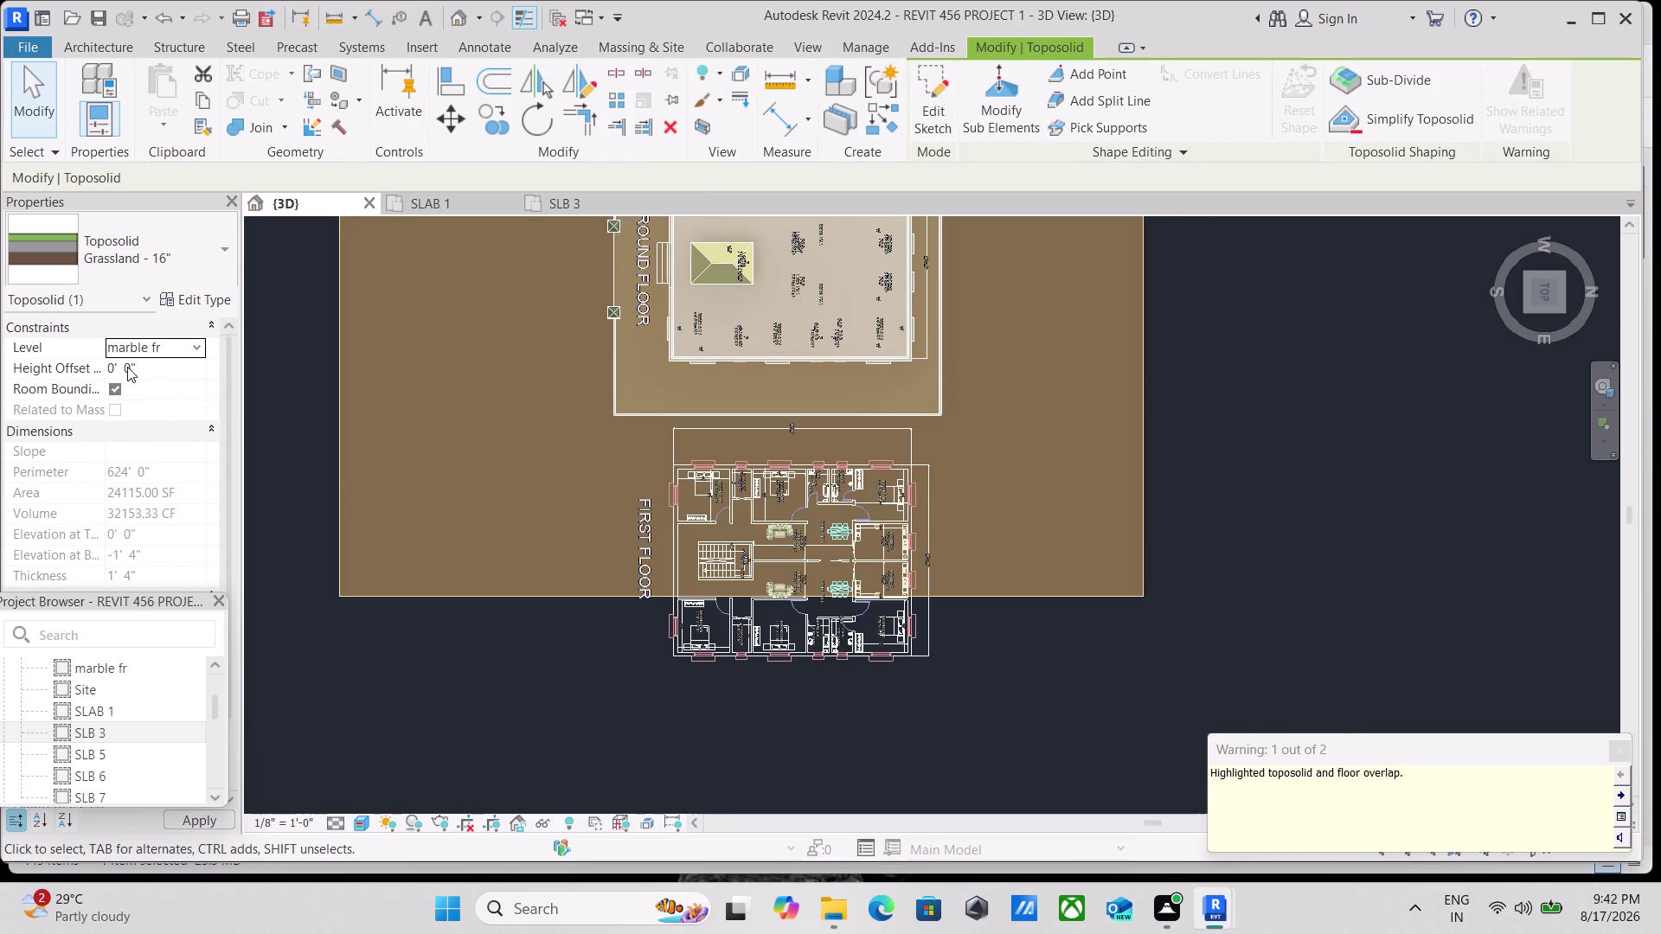
scroll(down, 3)
scroll(down, 3)
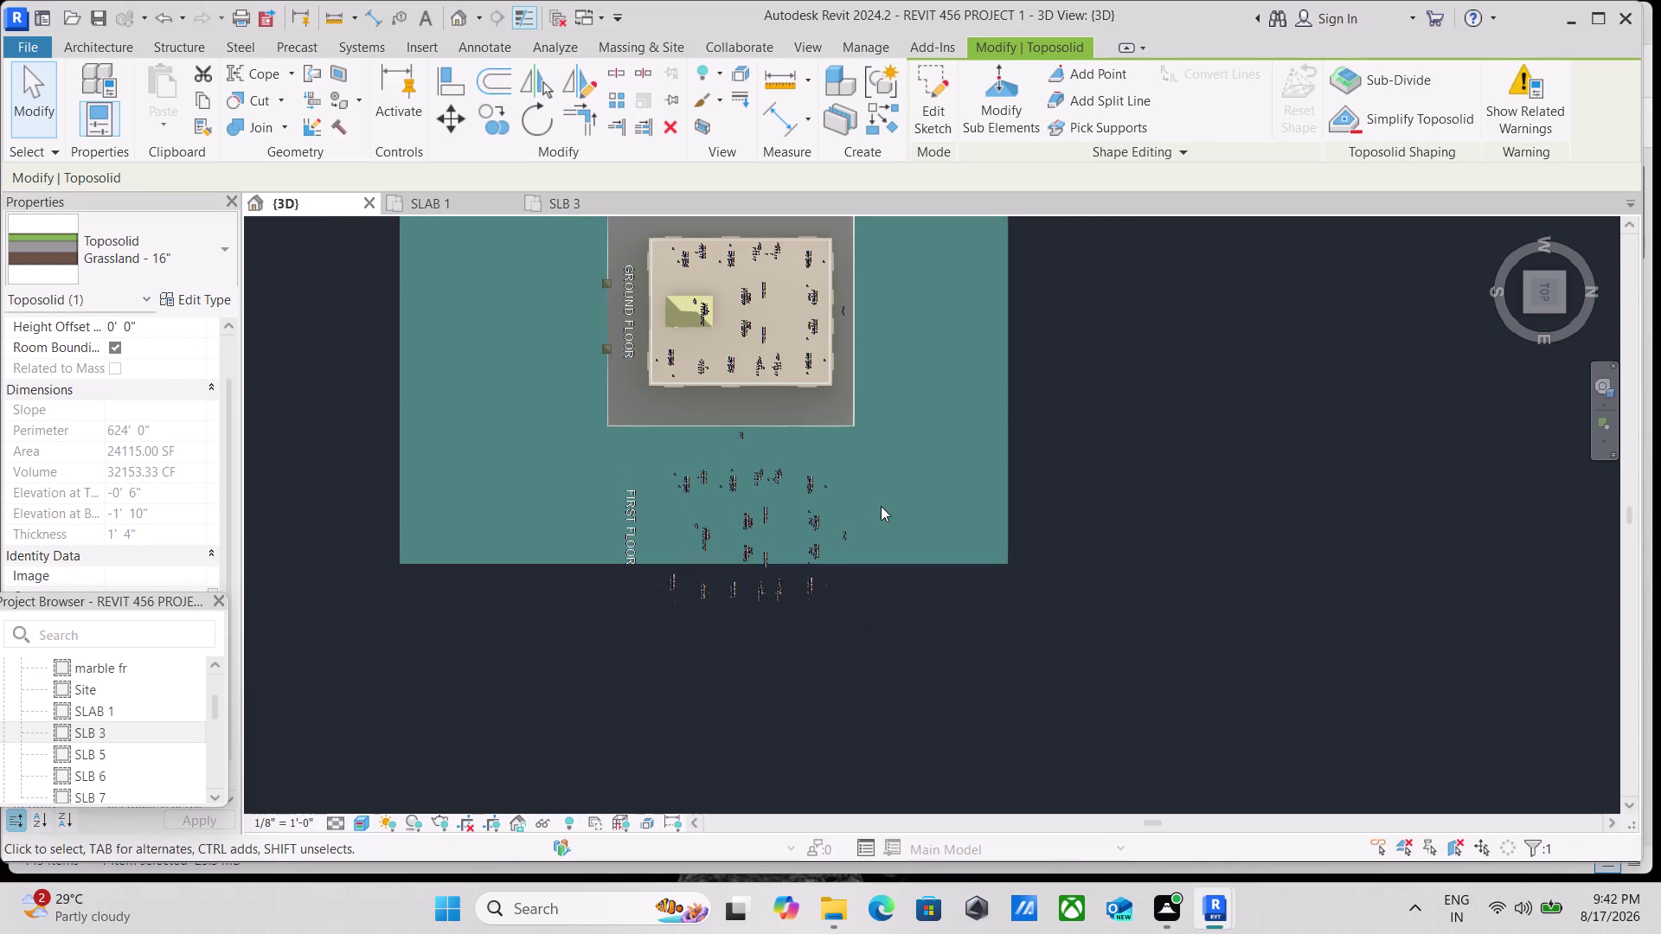
key(Escape)
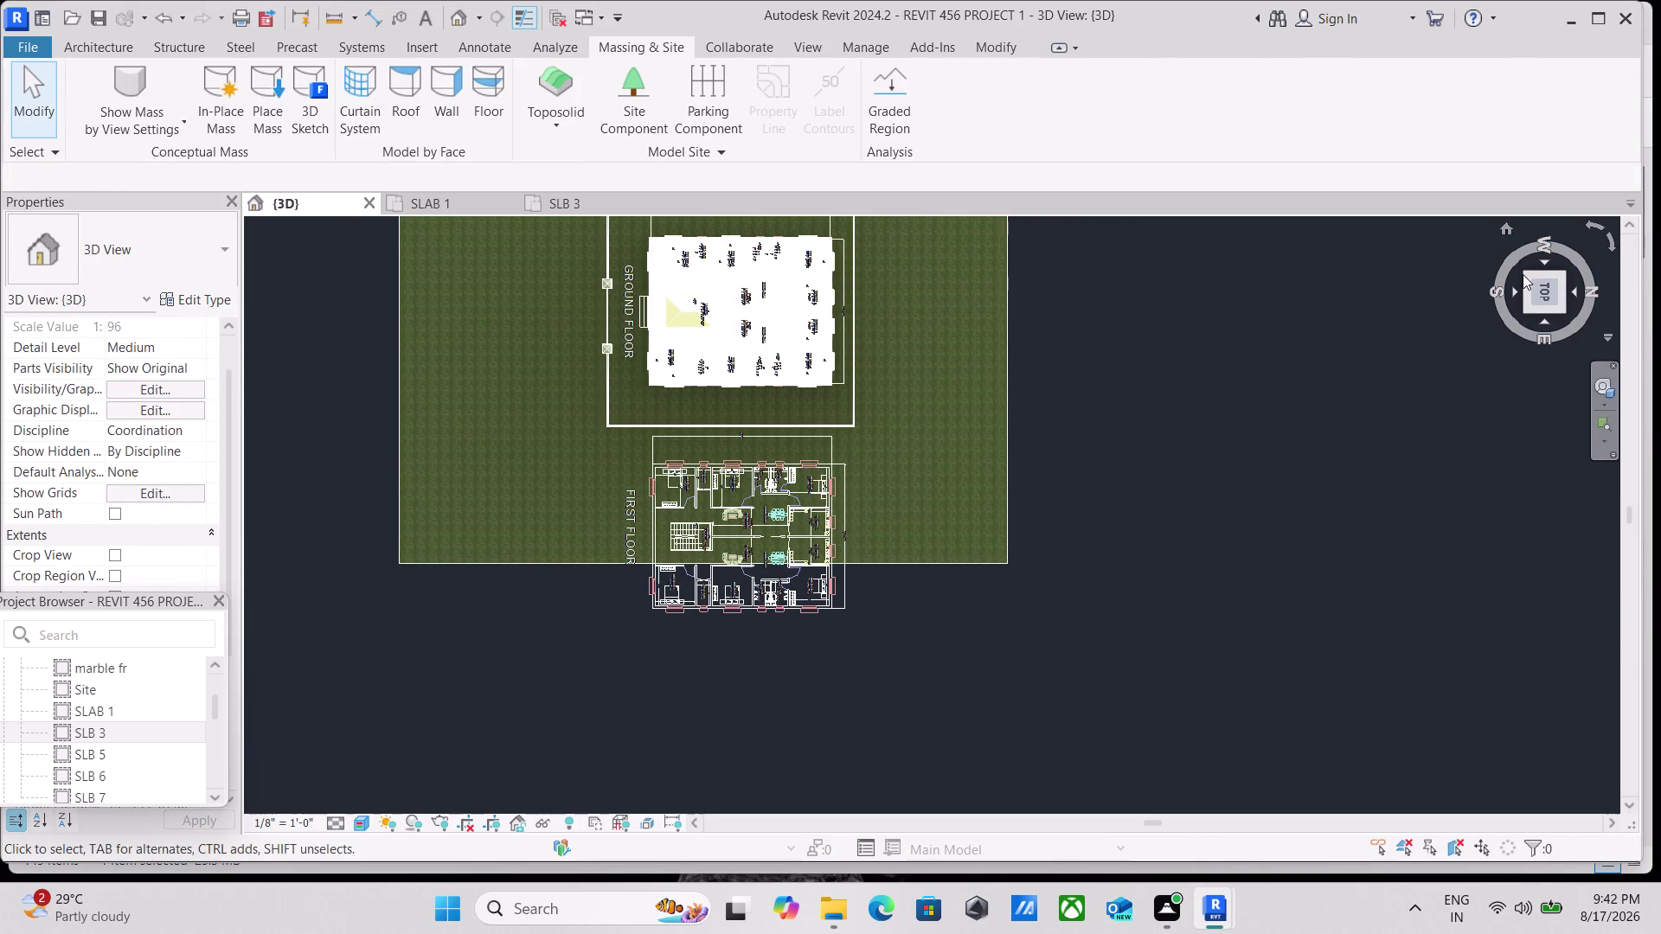
click(1527, 281)
scroll(up, 3)
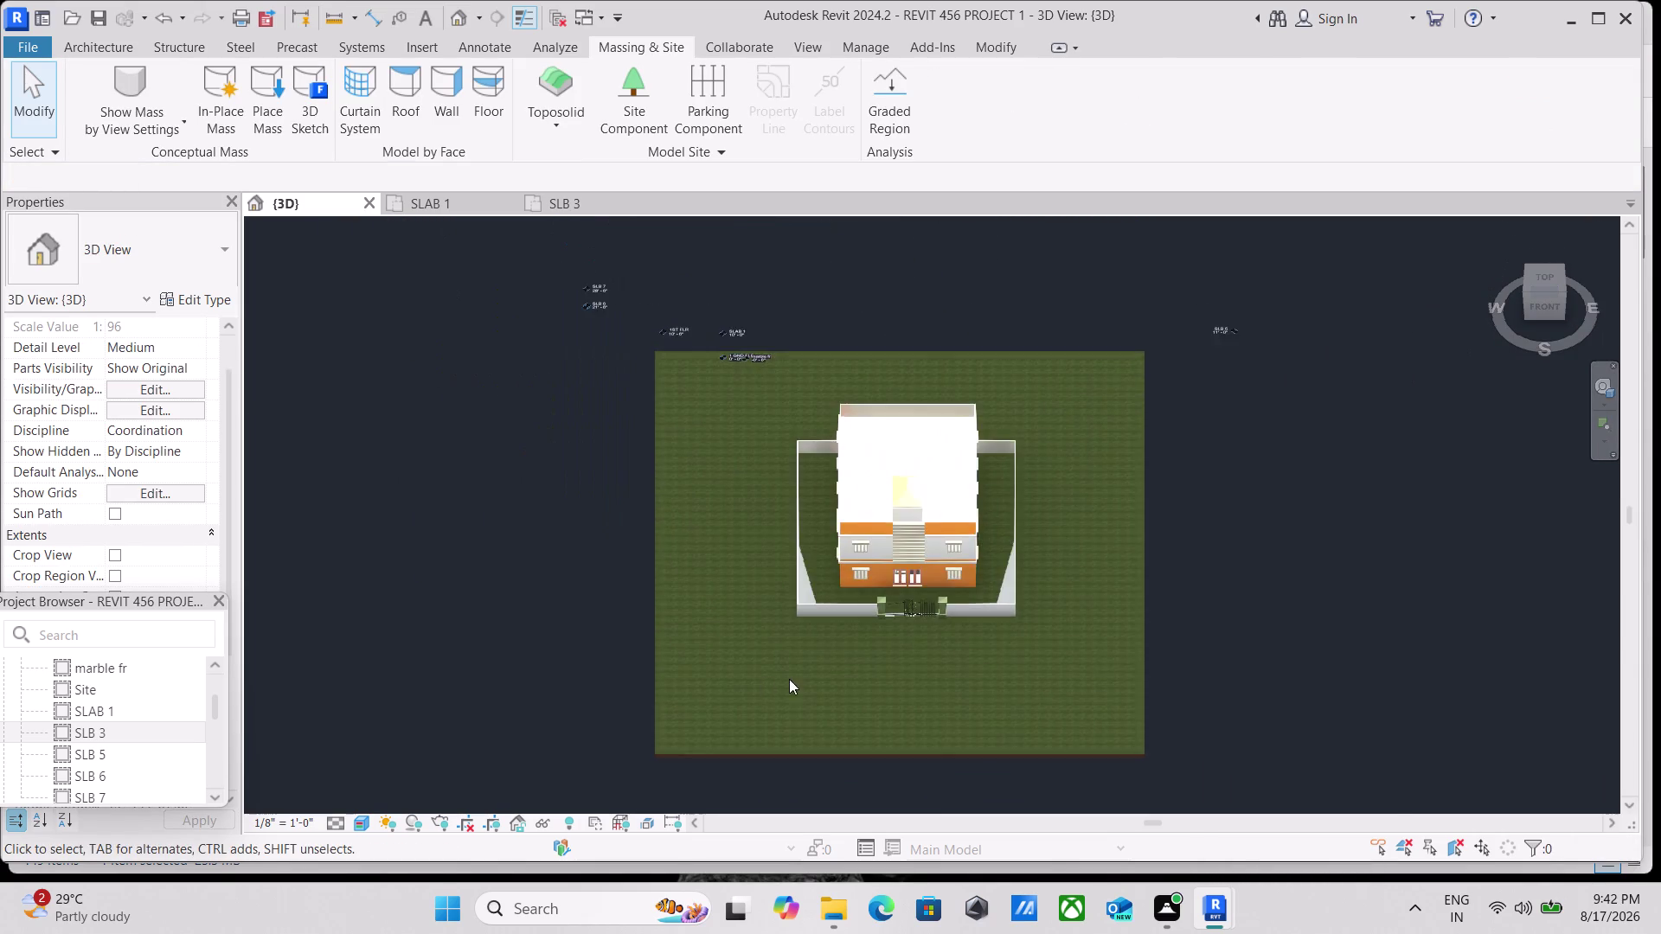
scroll(up, 3)
scroll(up, 3)
scroll(up, 3)
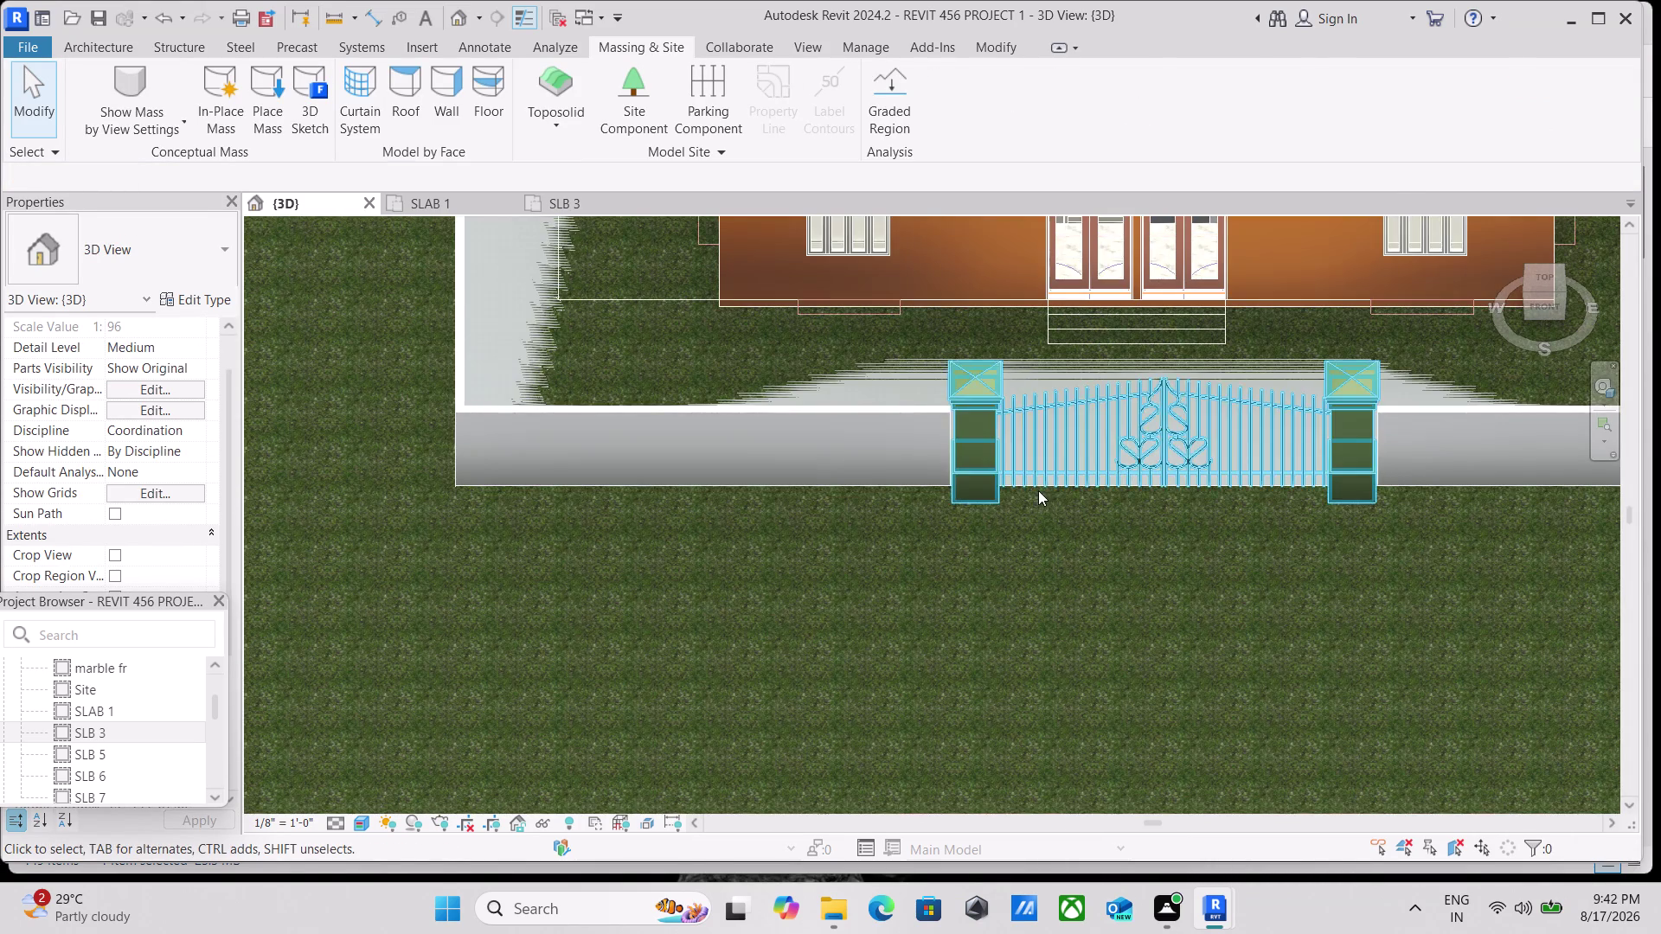
scroll(down, 3)
middle_drag(1031, 494, 699, 426)
scroll(down, 3)
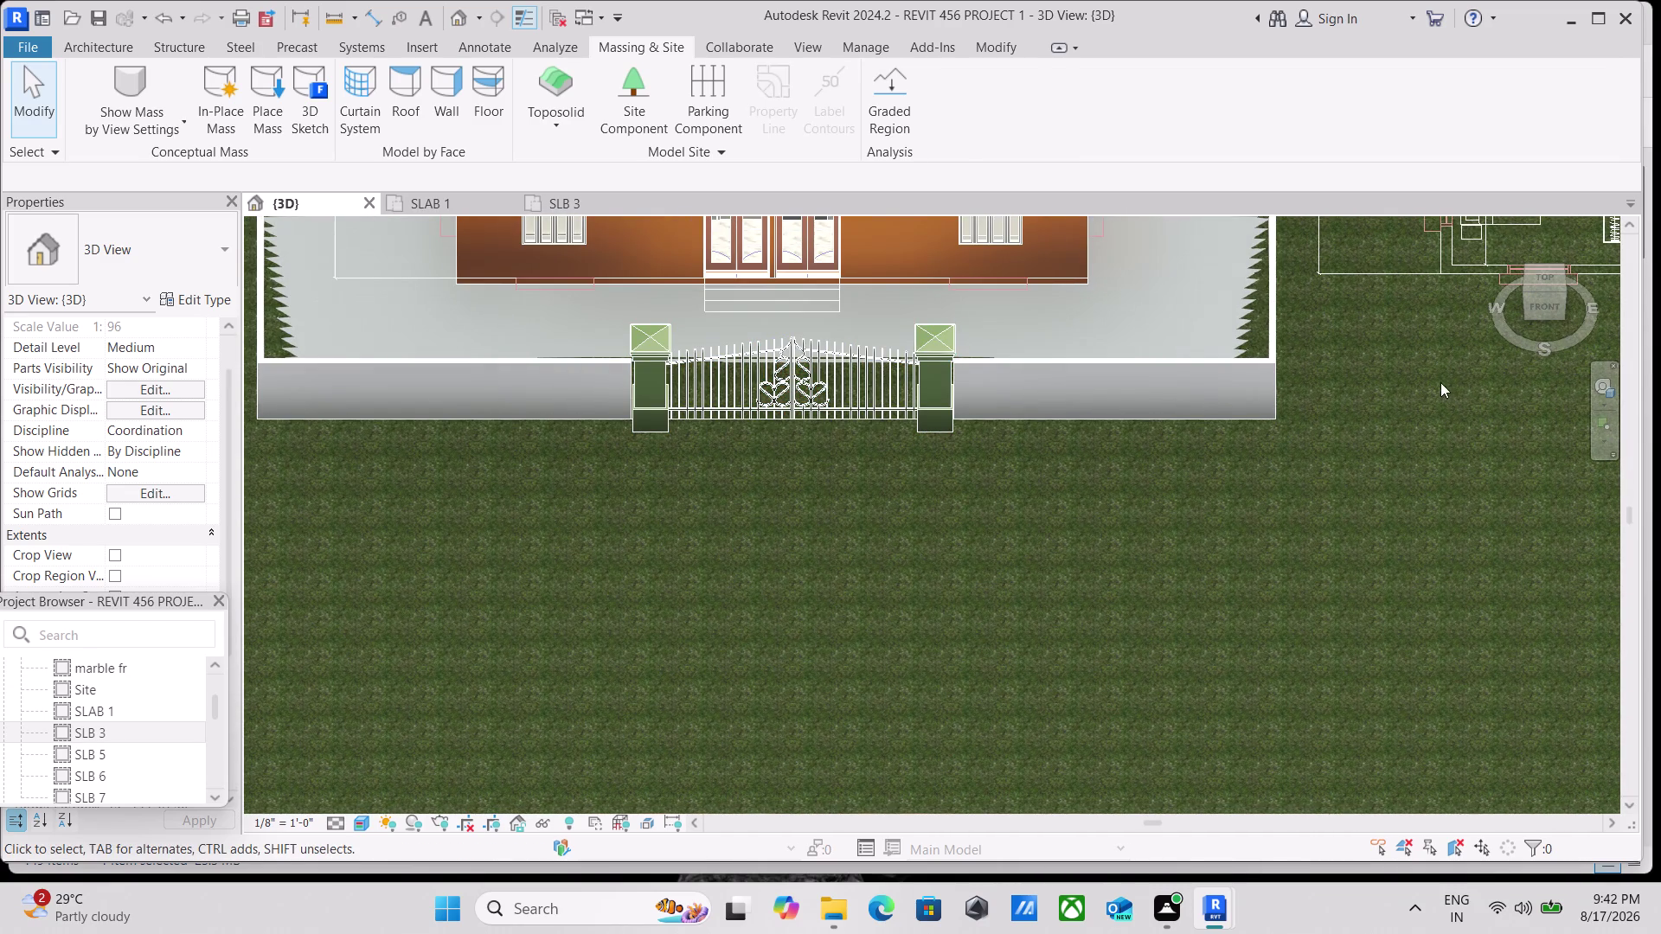
click(1537, 301)
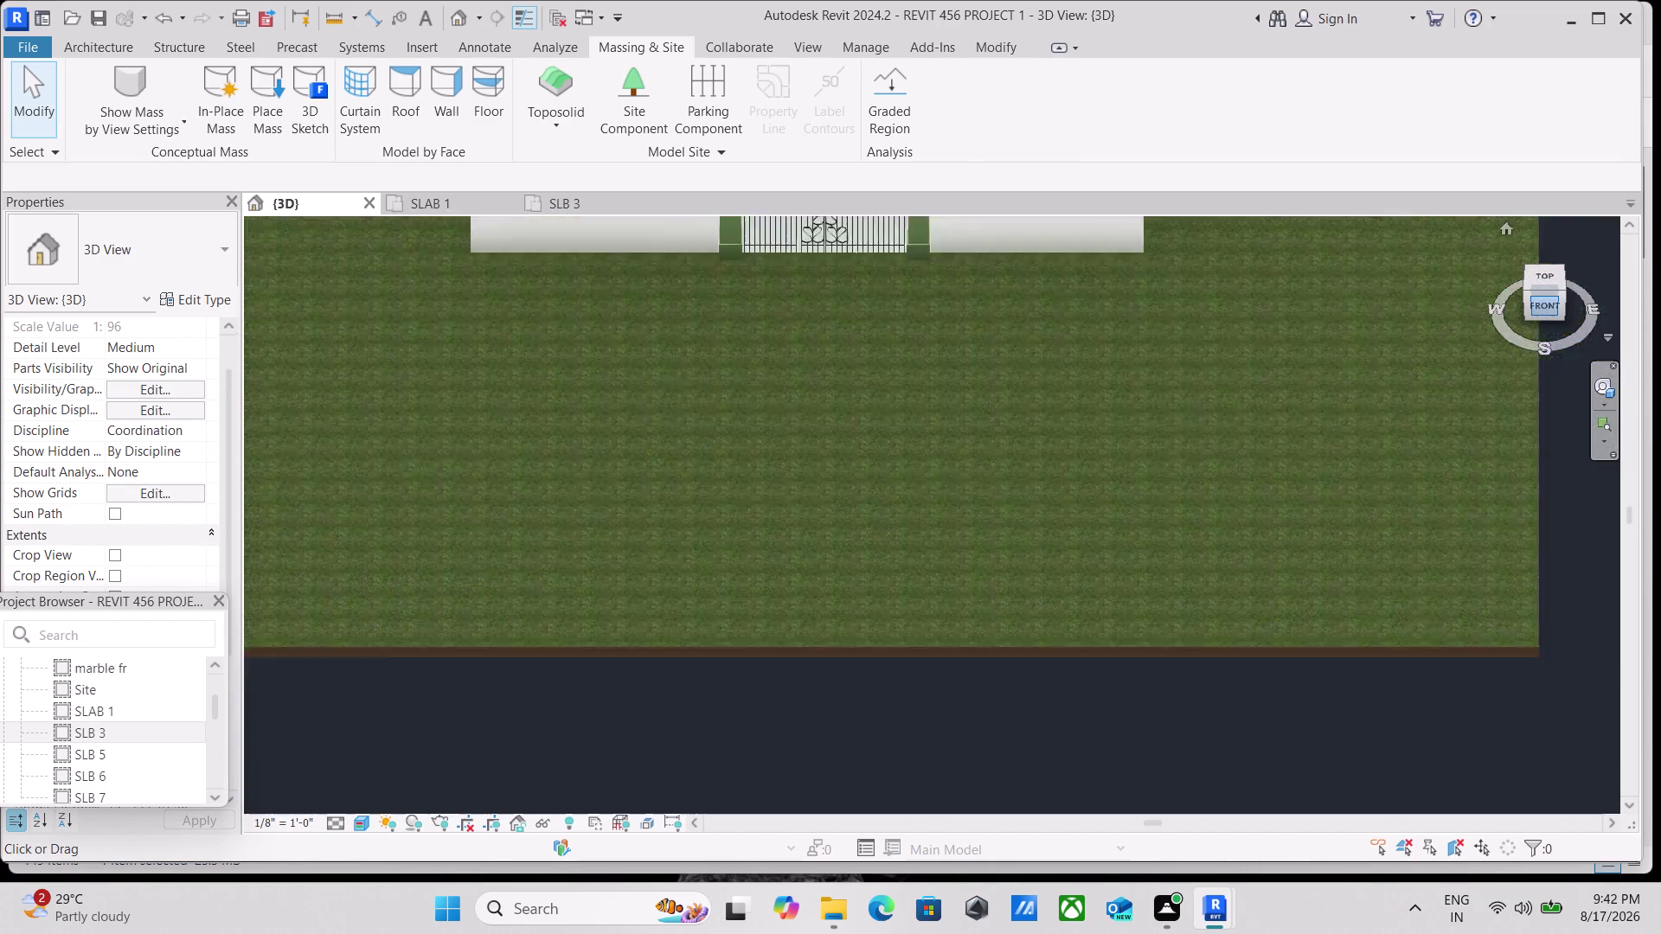
scroll(up, 3)
scroll(up, 3)
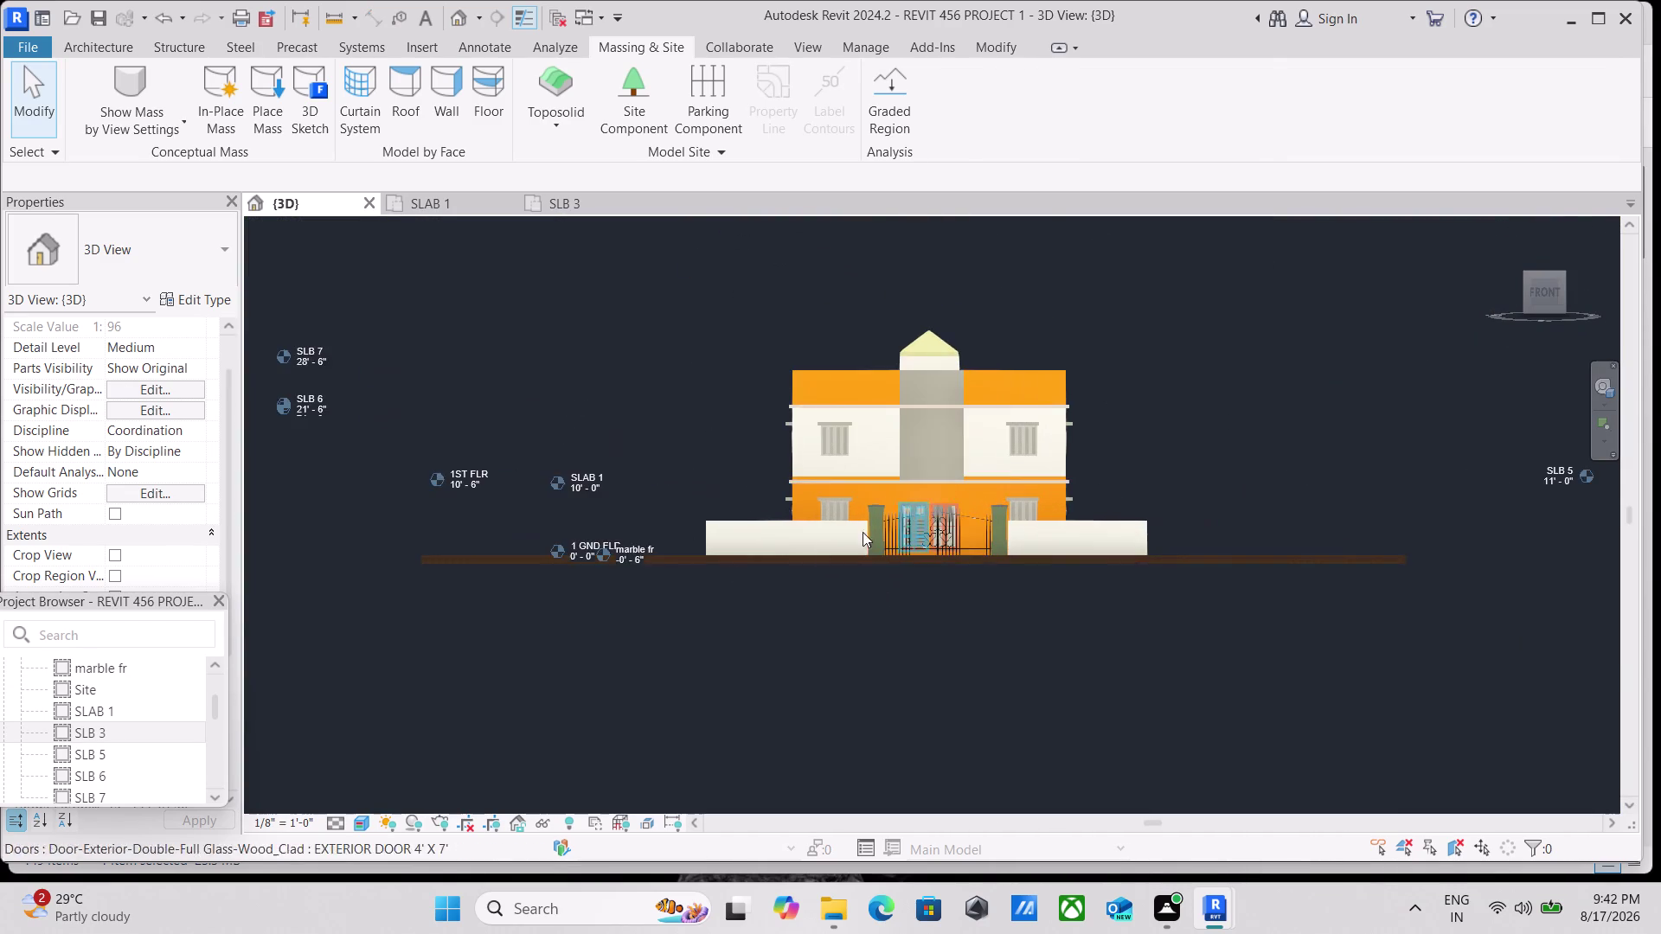
scroll(up, 3)
scroll(up, 3)
scroll(down, 3)
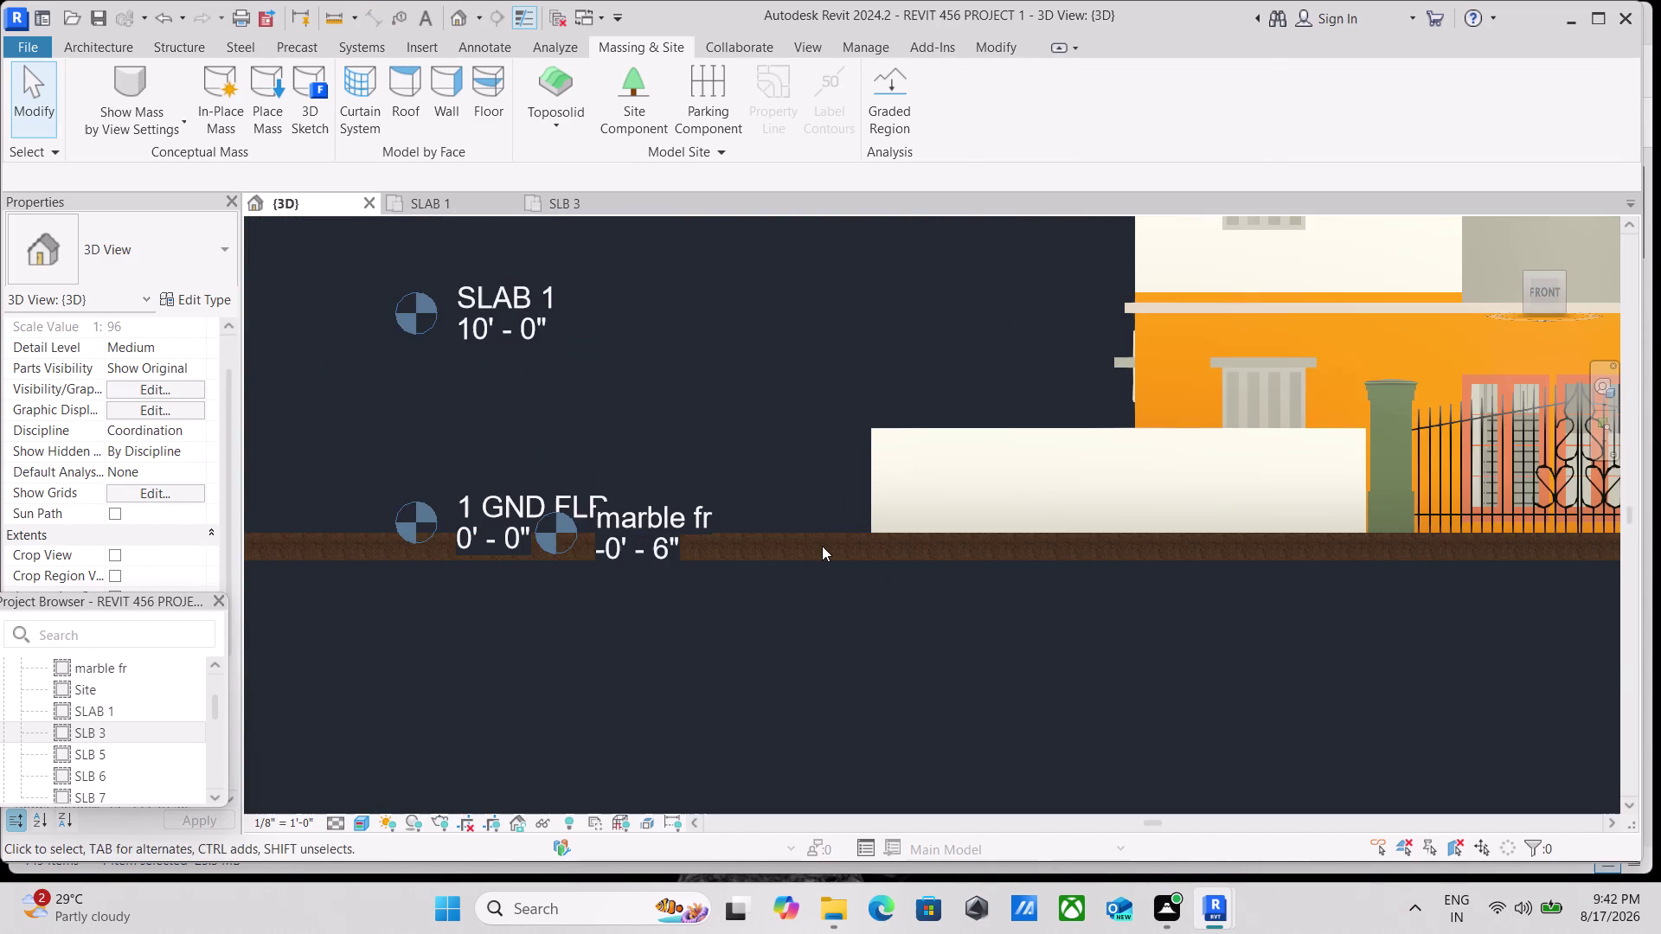
middle_drag(822, 546, 573, 572)
scroll(down, 3)
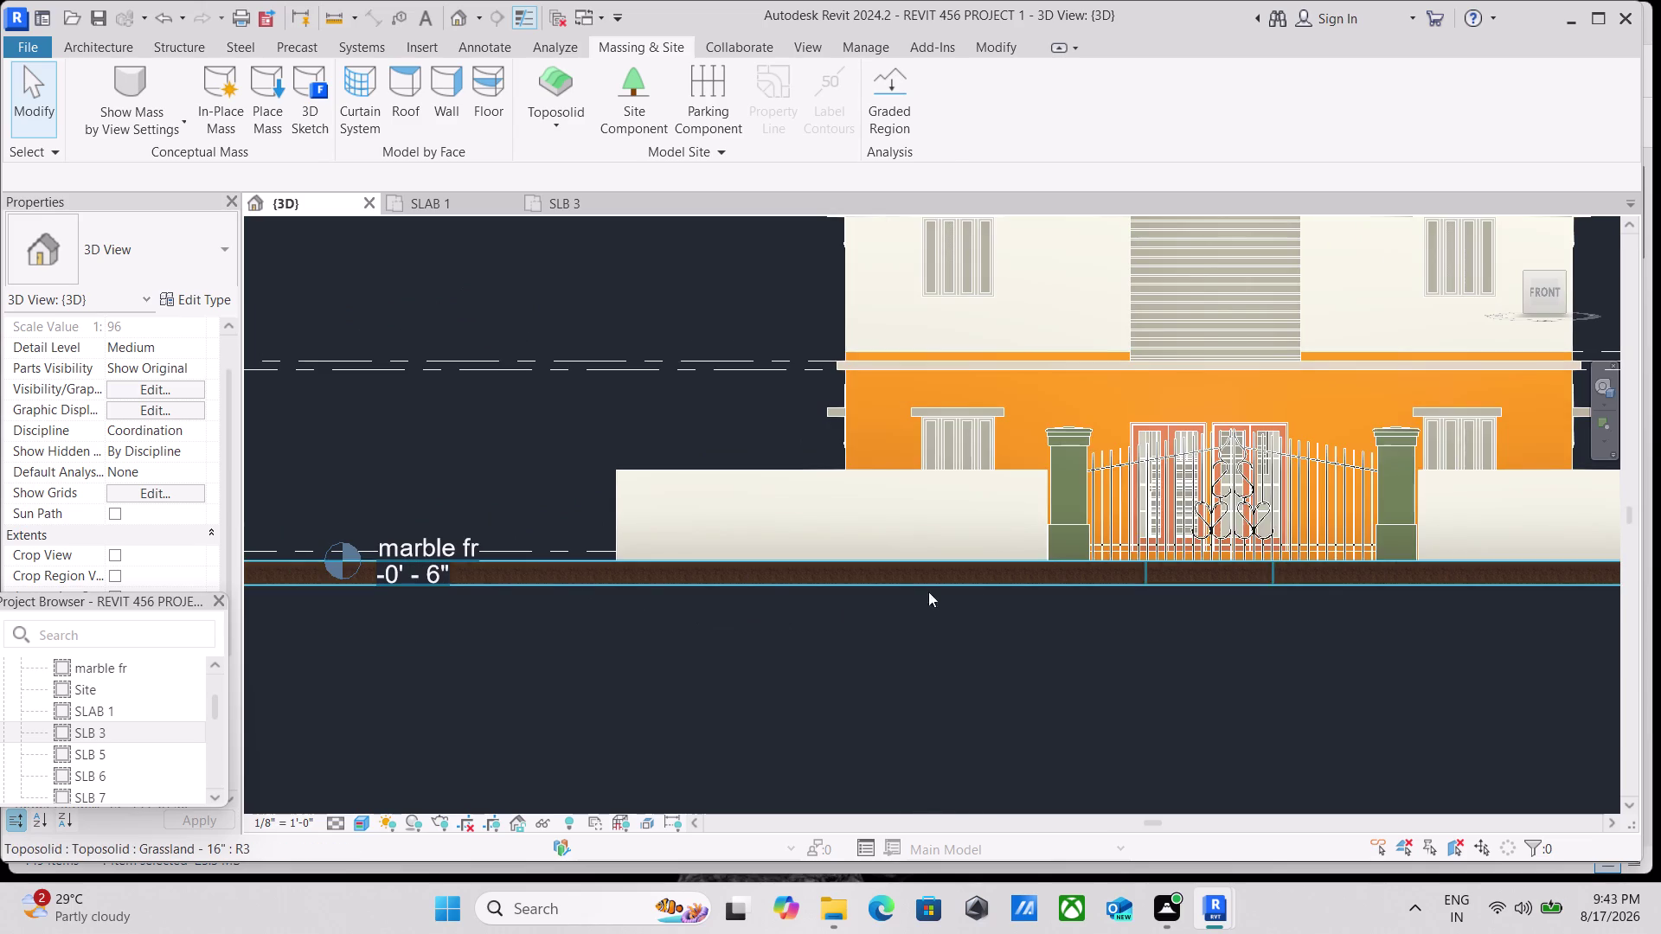
scroll(up, 3)
middle_drag(1245, 527, 846, 636)
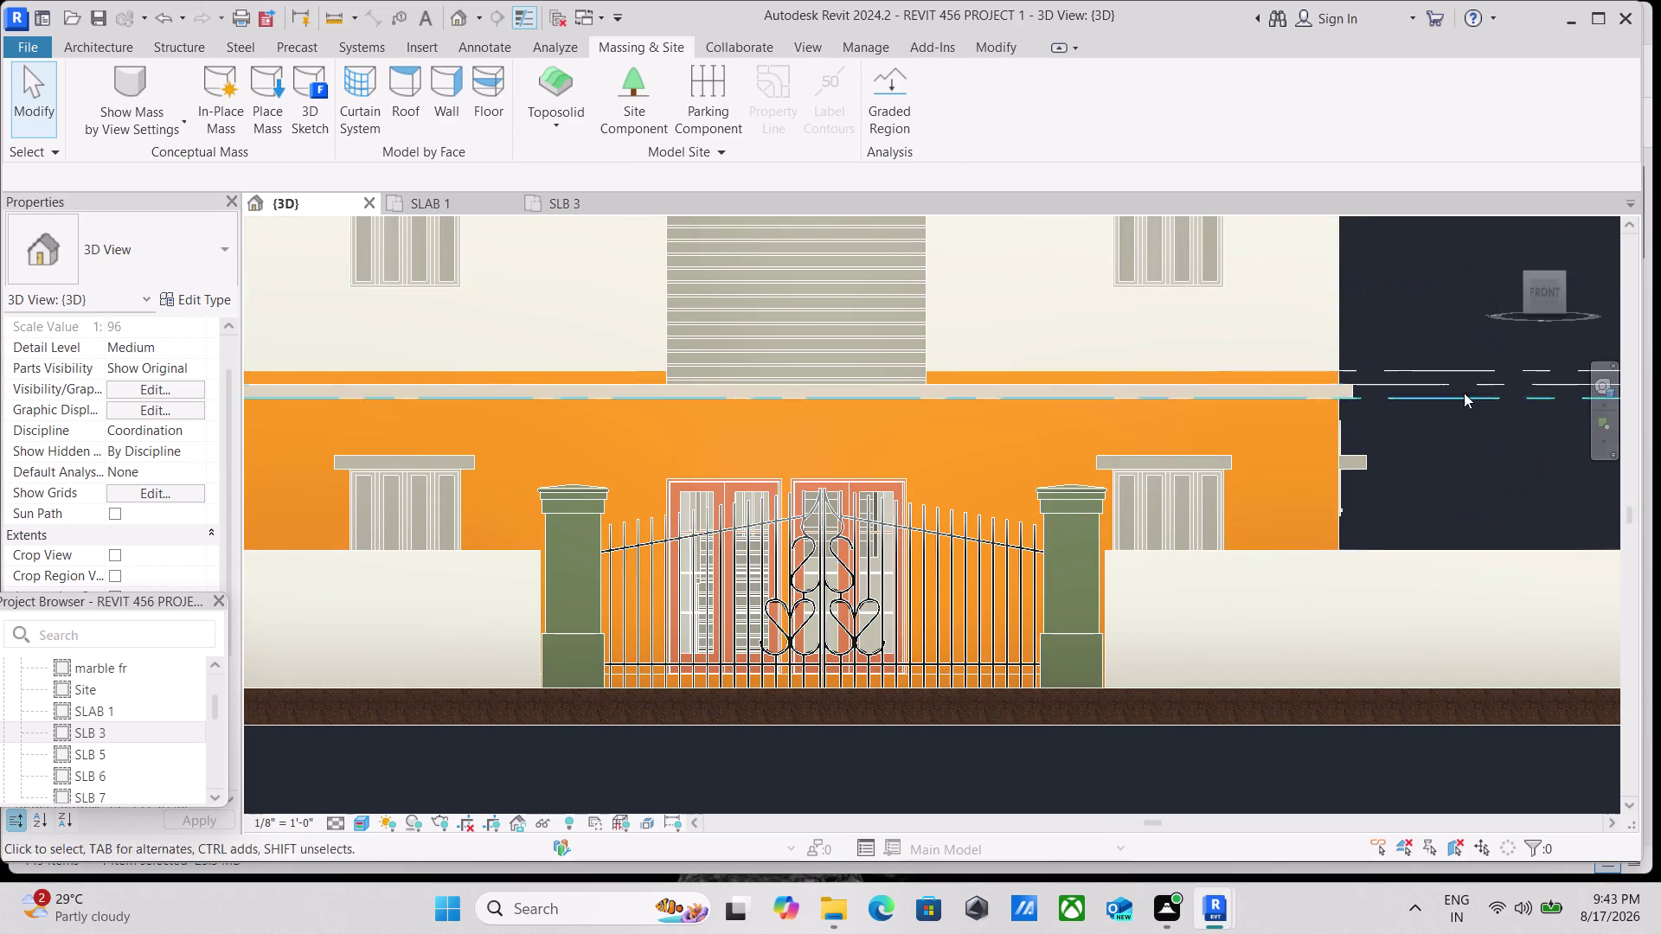
click(1558, 271)
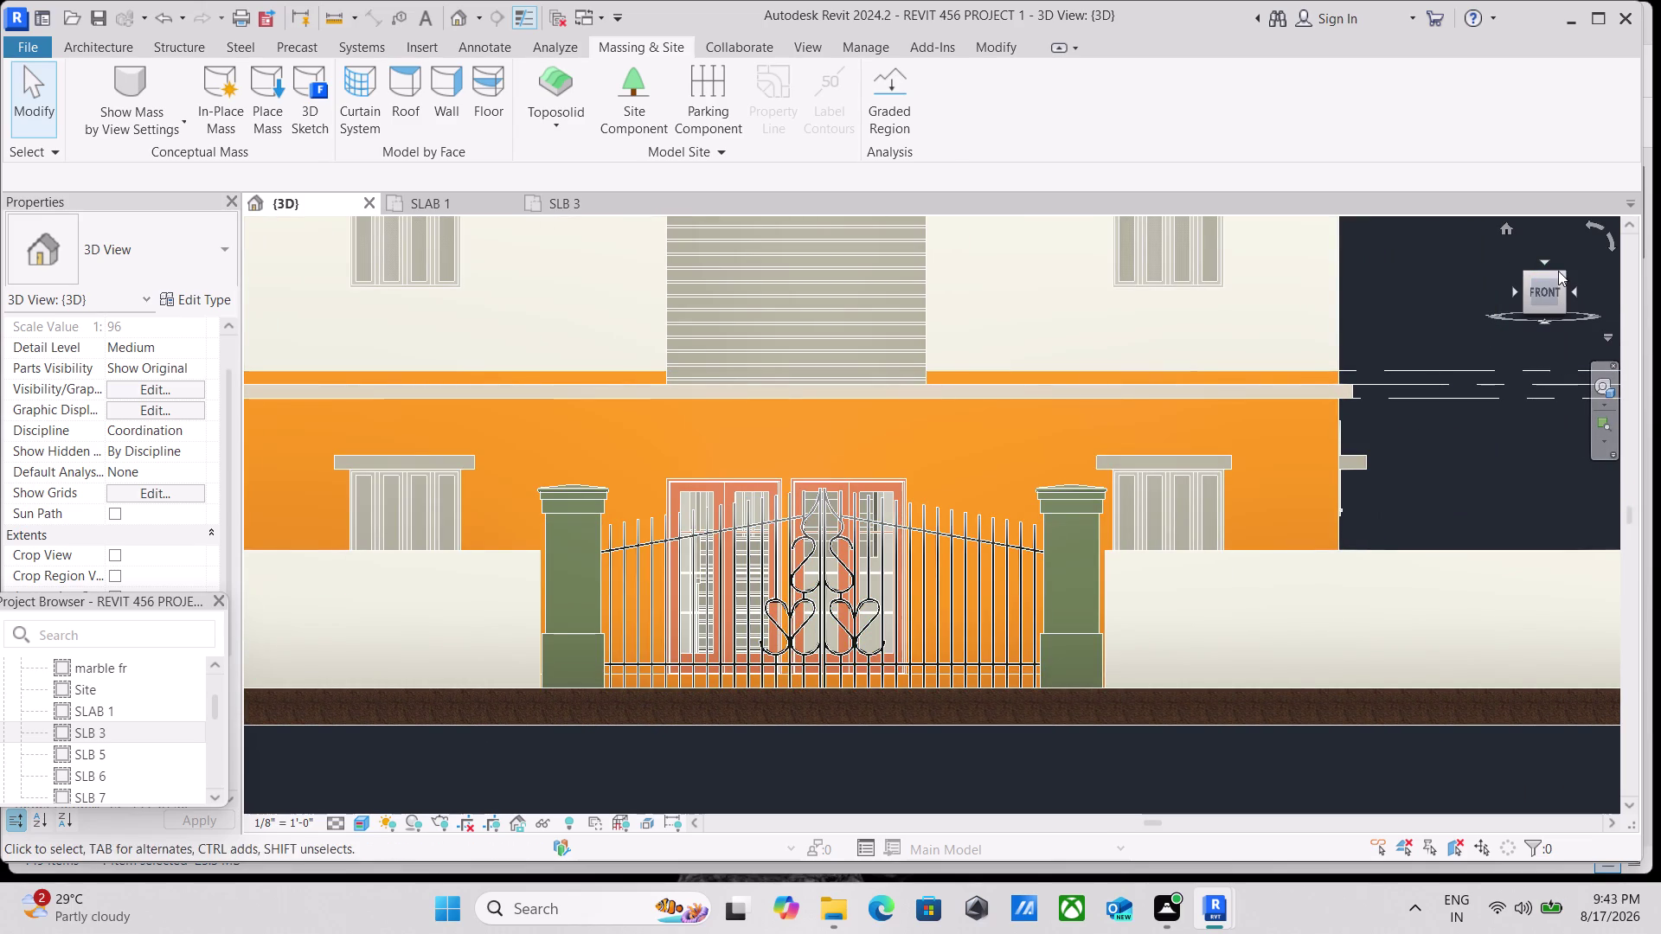
click(1567, 270)
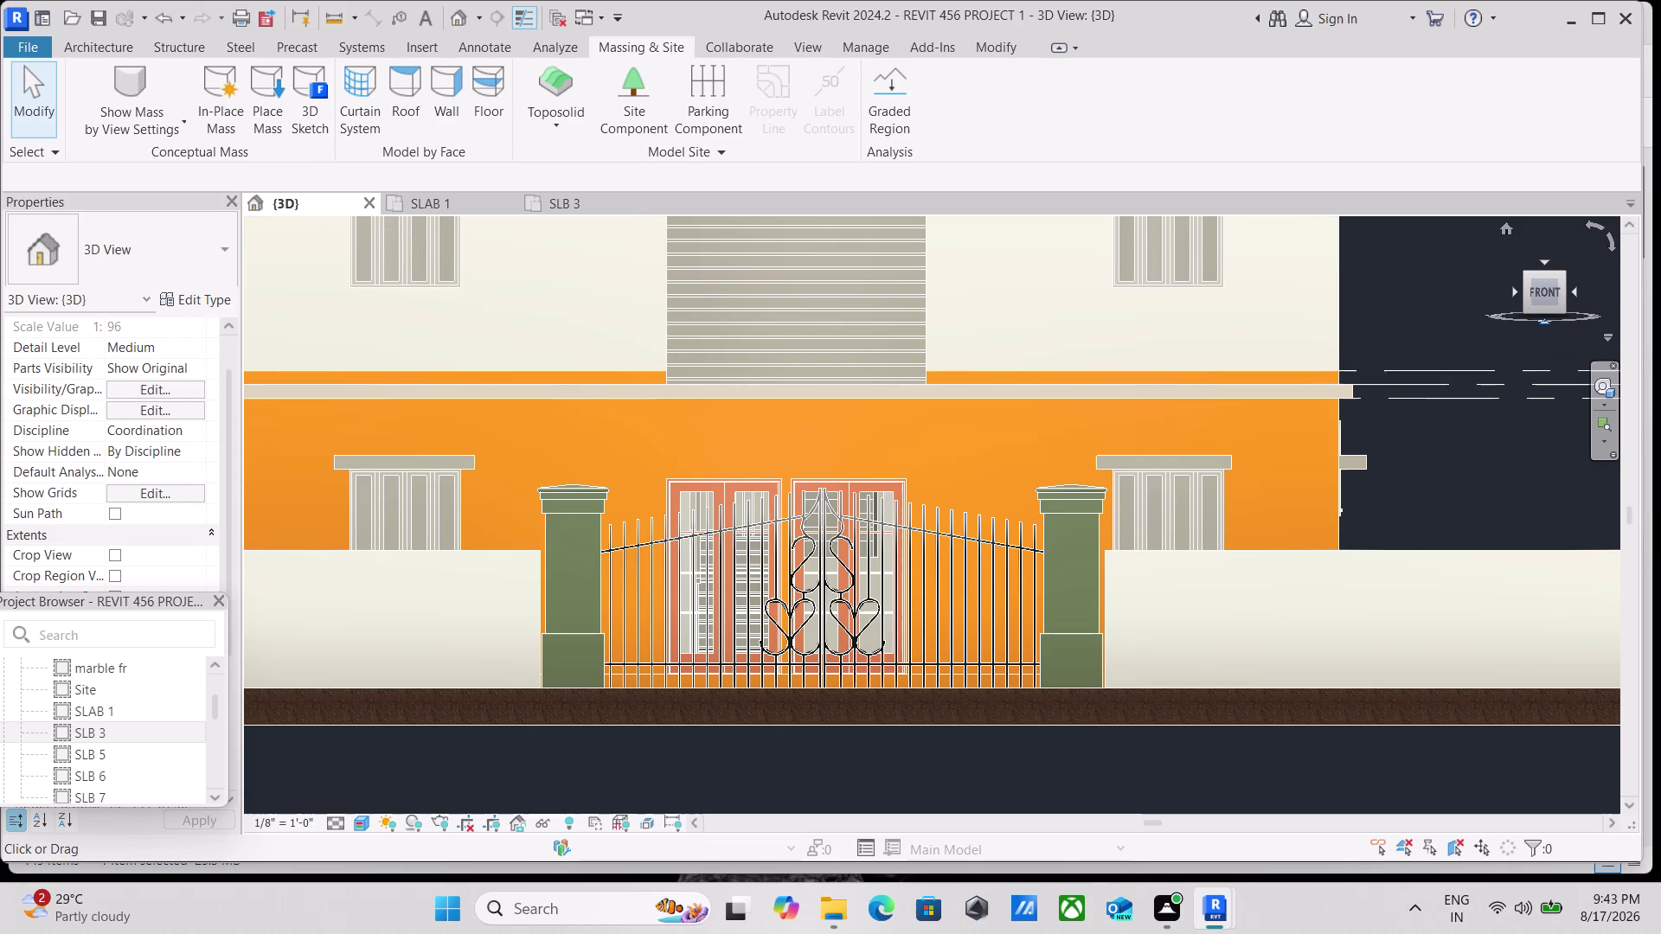
scroll(down, 3)
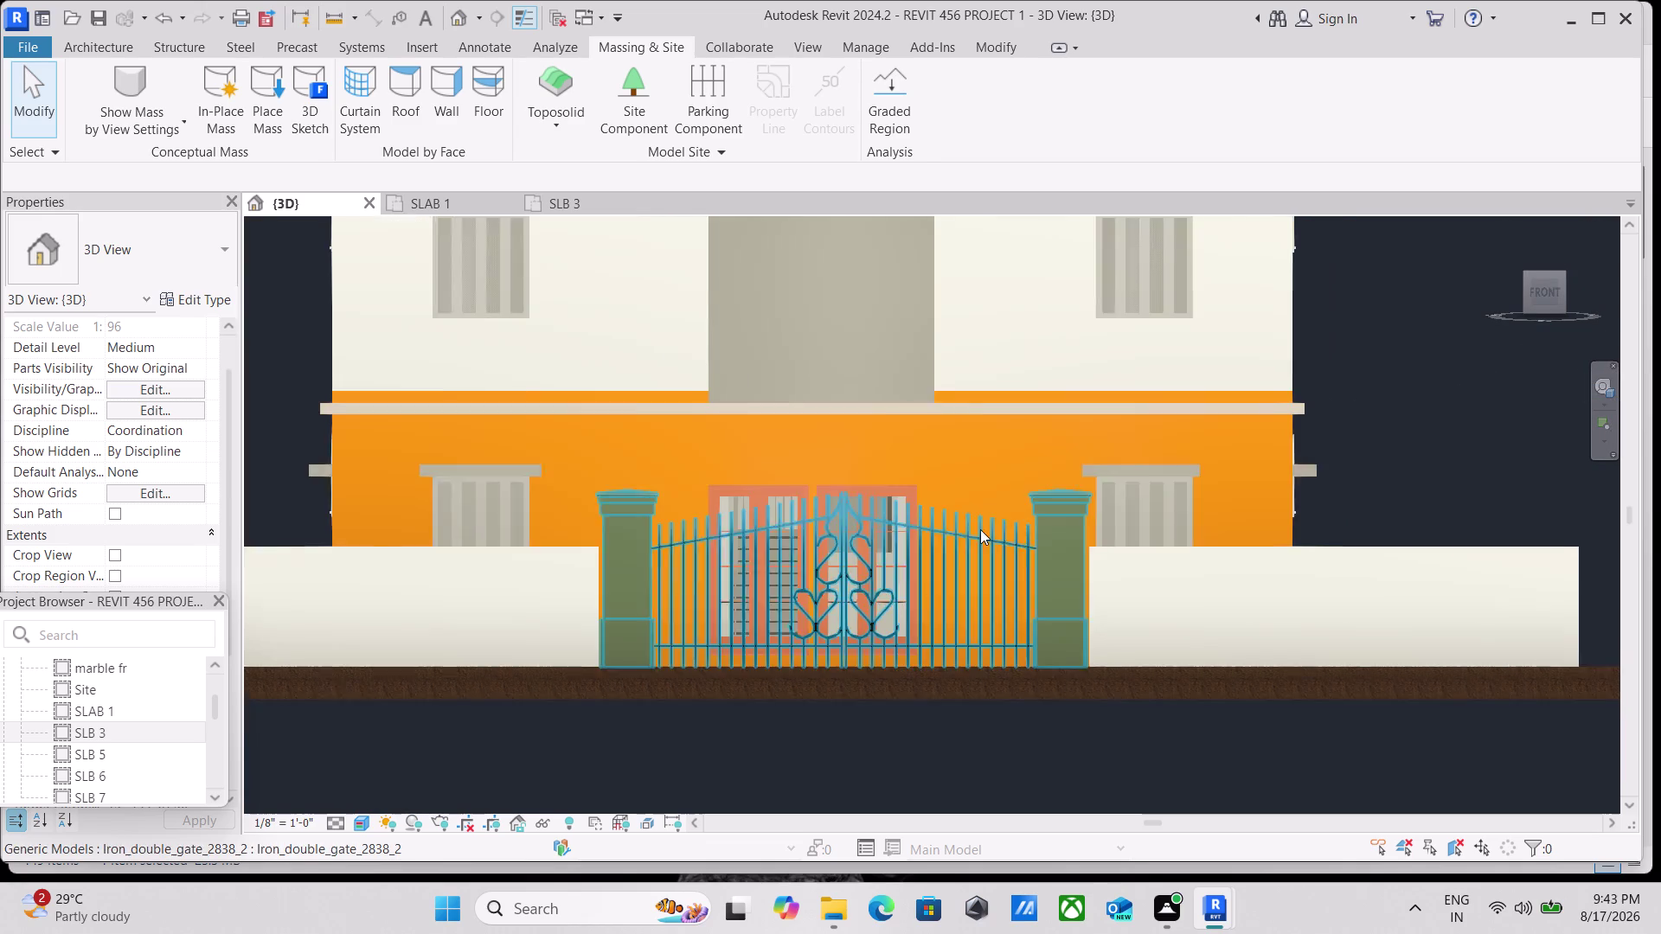
scroll(down, 3)
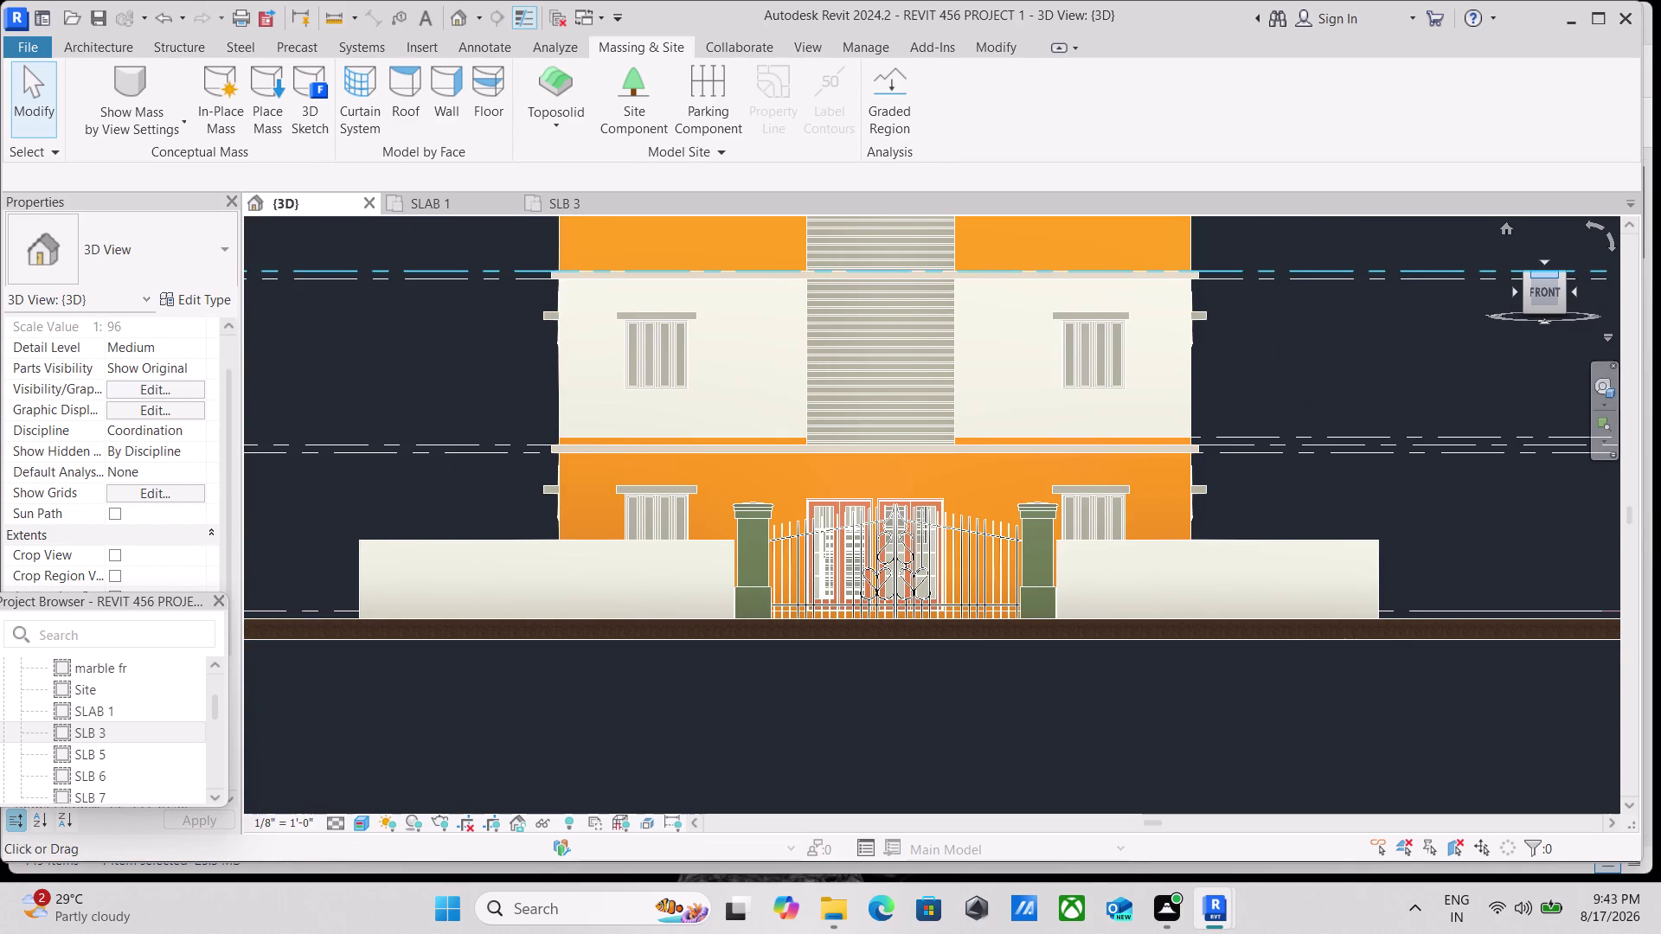
click(1557, 270)
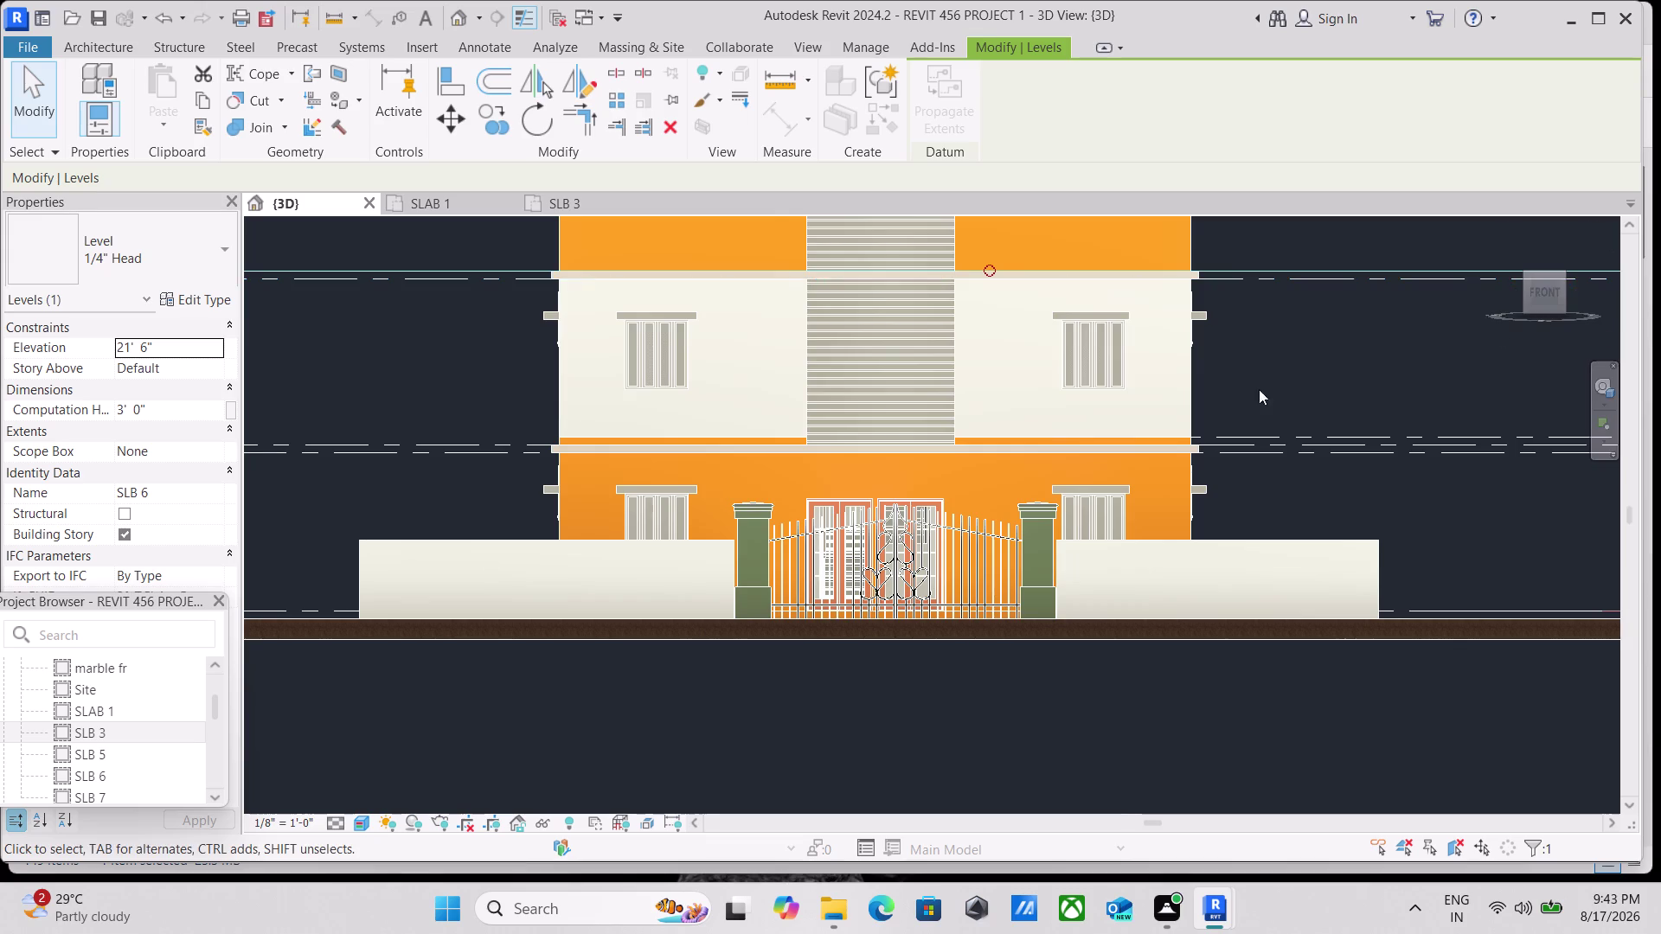
scroll(down, 3)
key(Escape)
scroll(down, 3)
middle_drag(1148, 321, 966, 396)
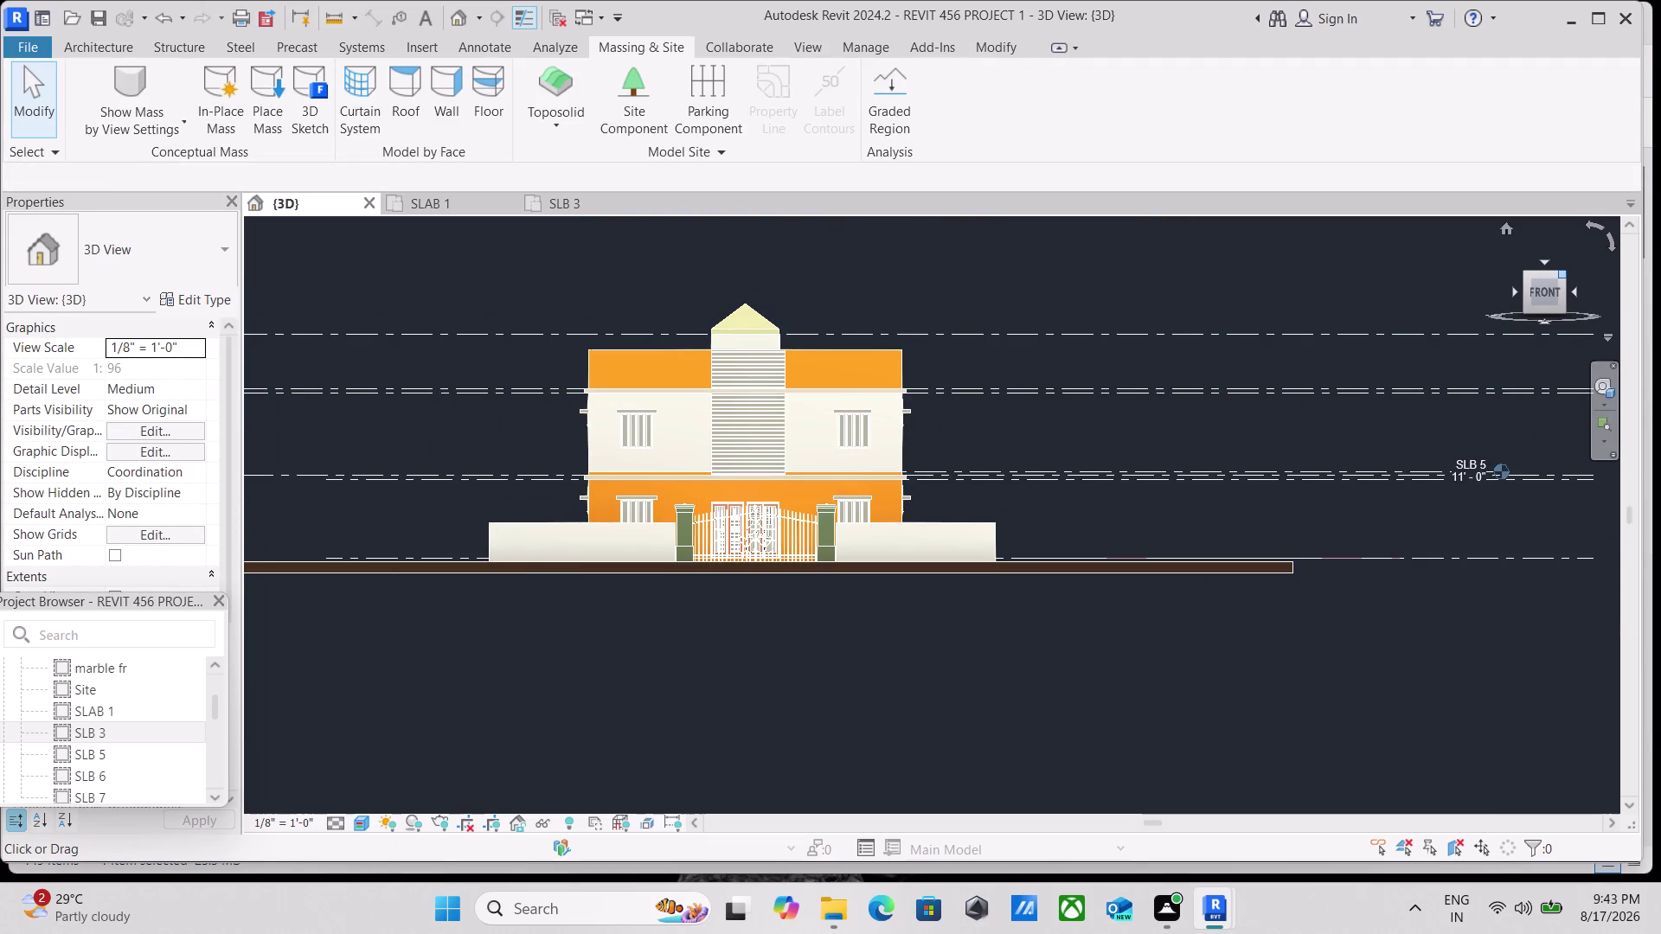
click(1561, 278)
scroll(up, 3)
scroll(up, 3)
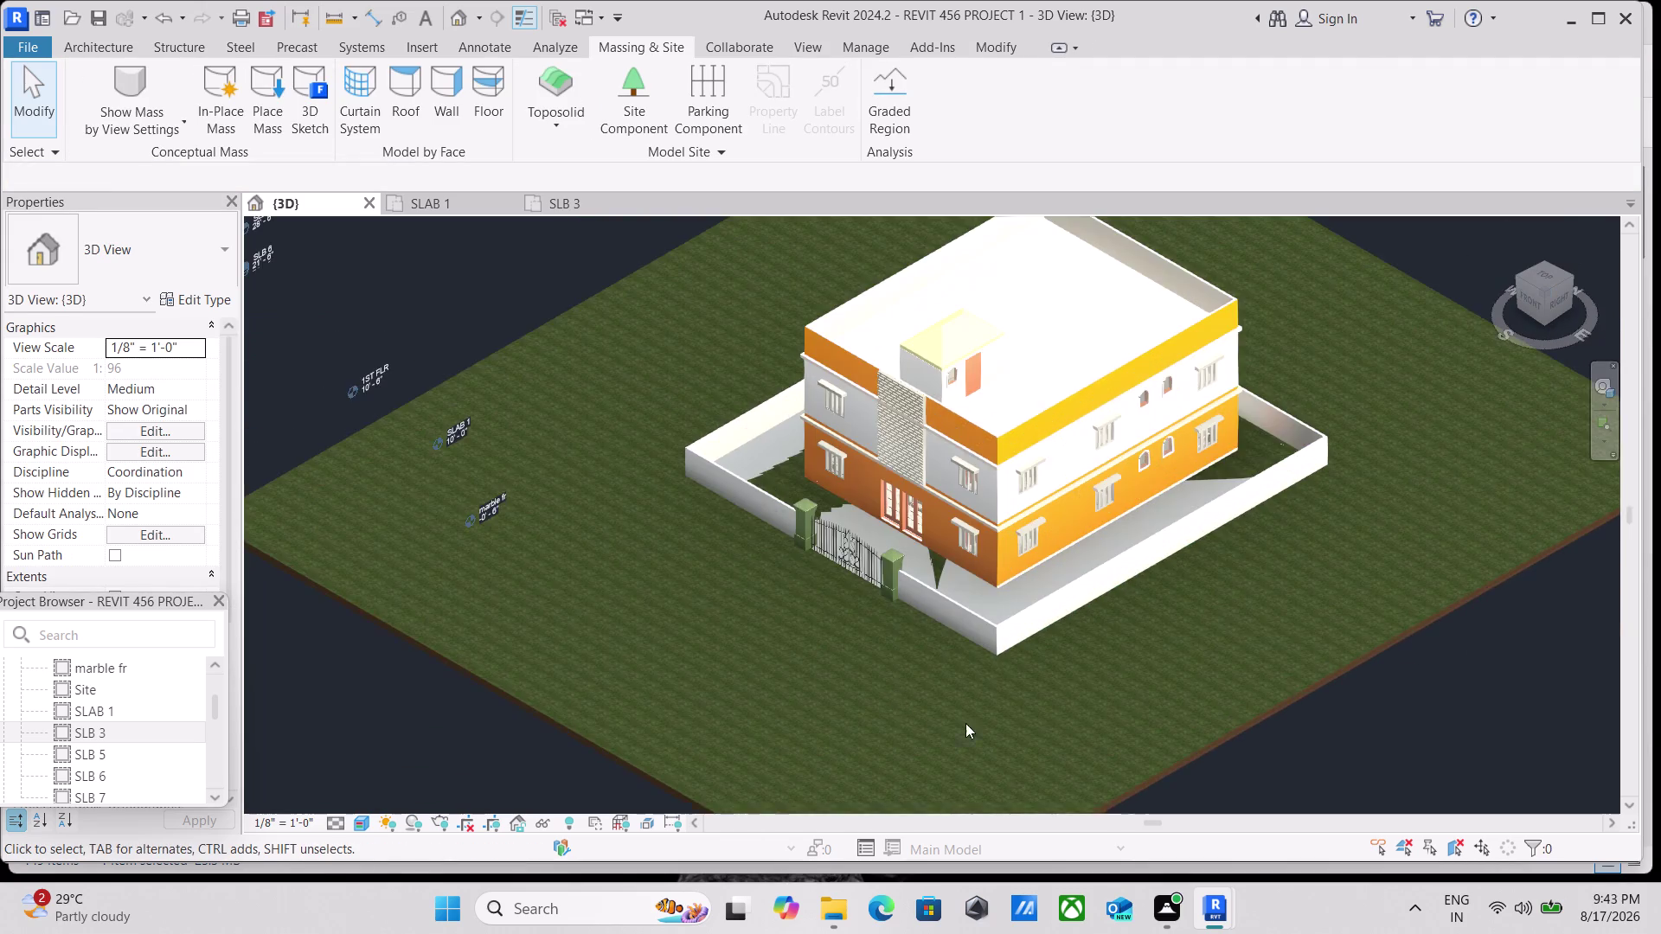
scroll(up, 3)
scroll(up, 3)
scroll(up, 3)
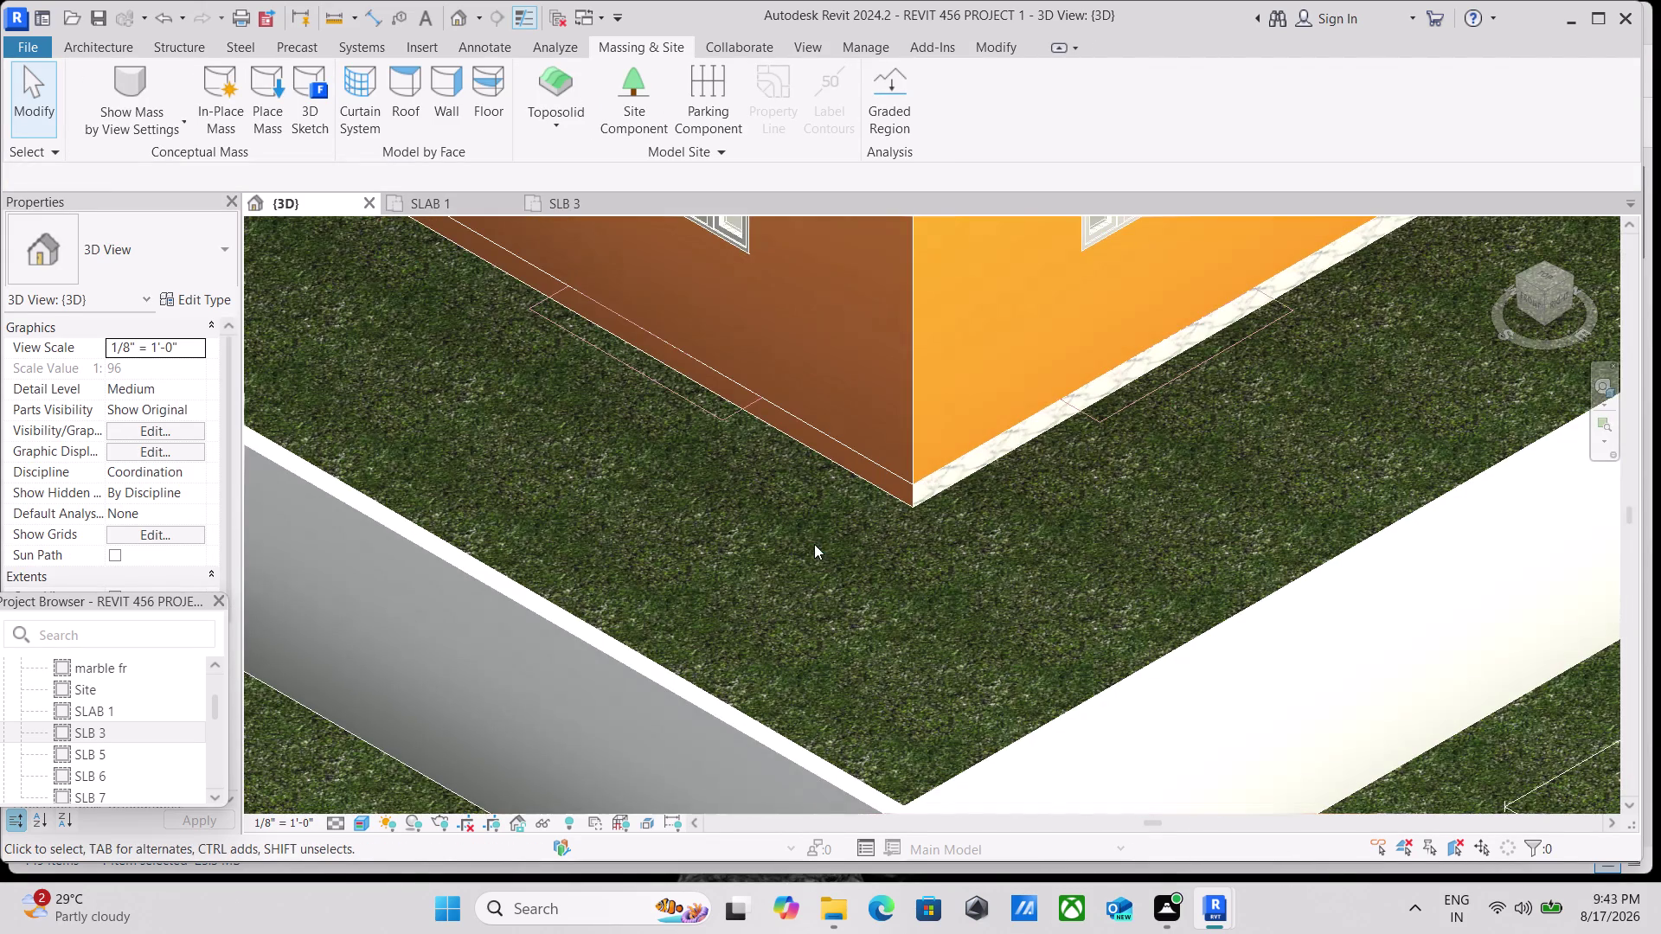
scroll(down, 3)
middle_drag(841, 590, 880, 533)
scroll(up, 3)
scroll(down, 3)
scroll(down, 3)
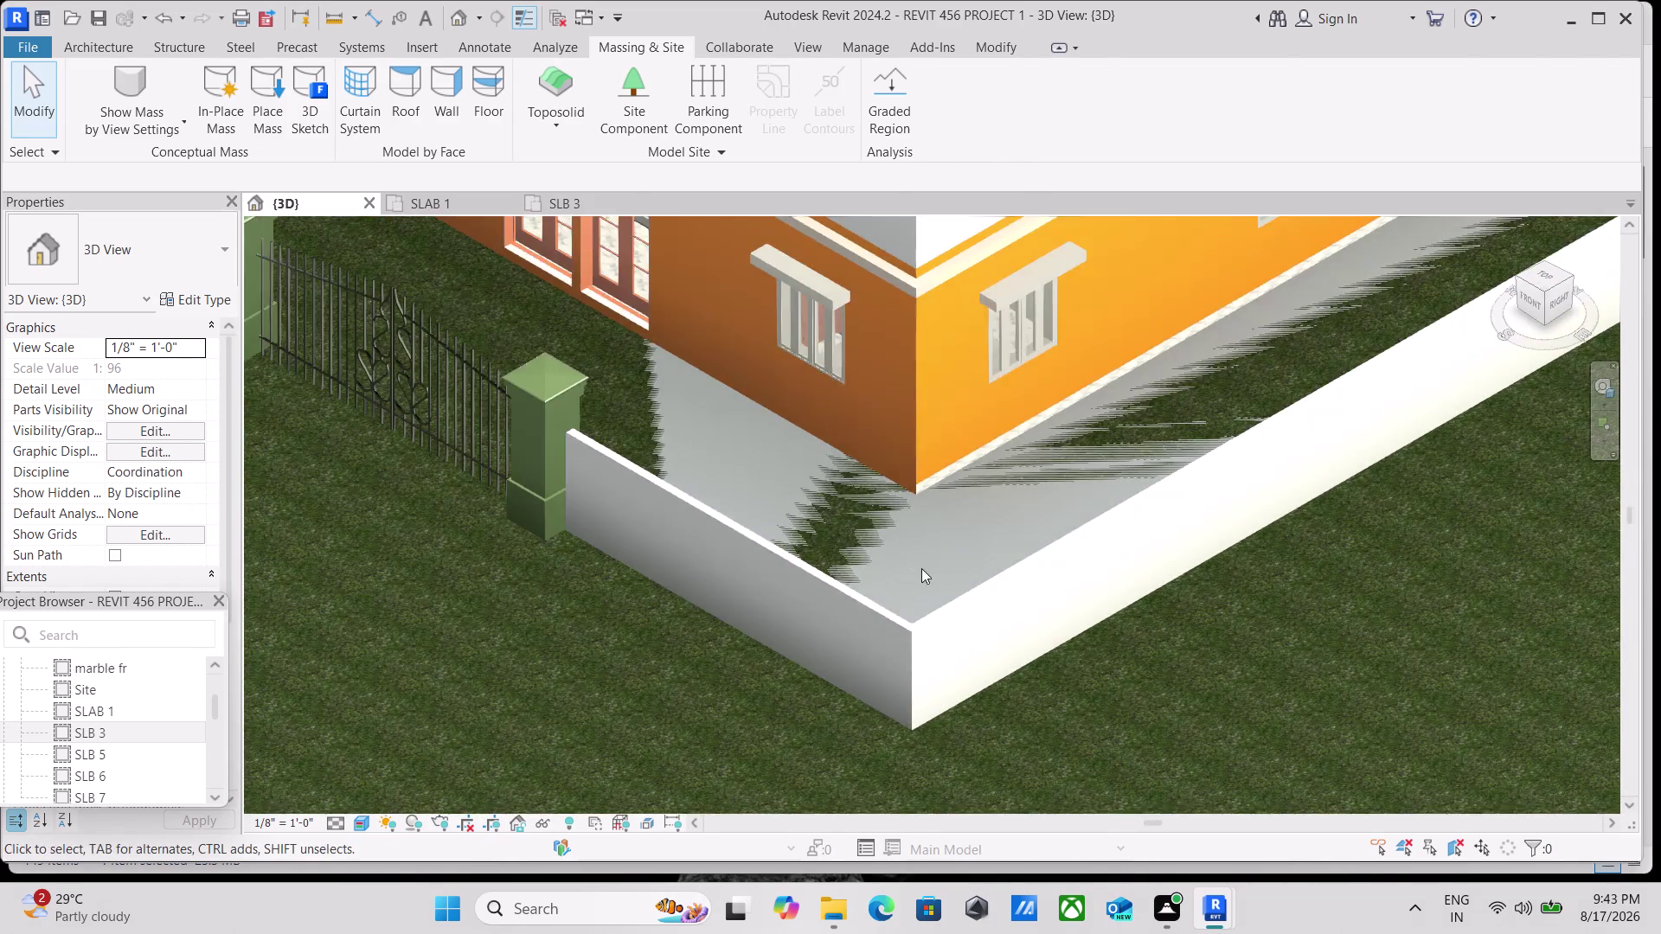
scroll(down, 3)
scroll(down, 3)
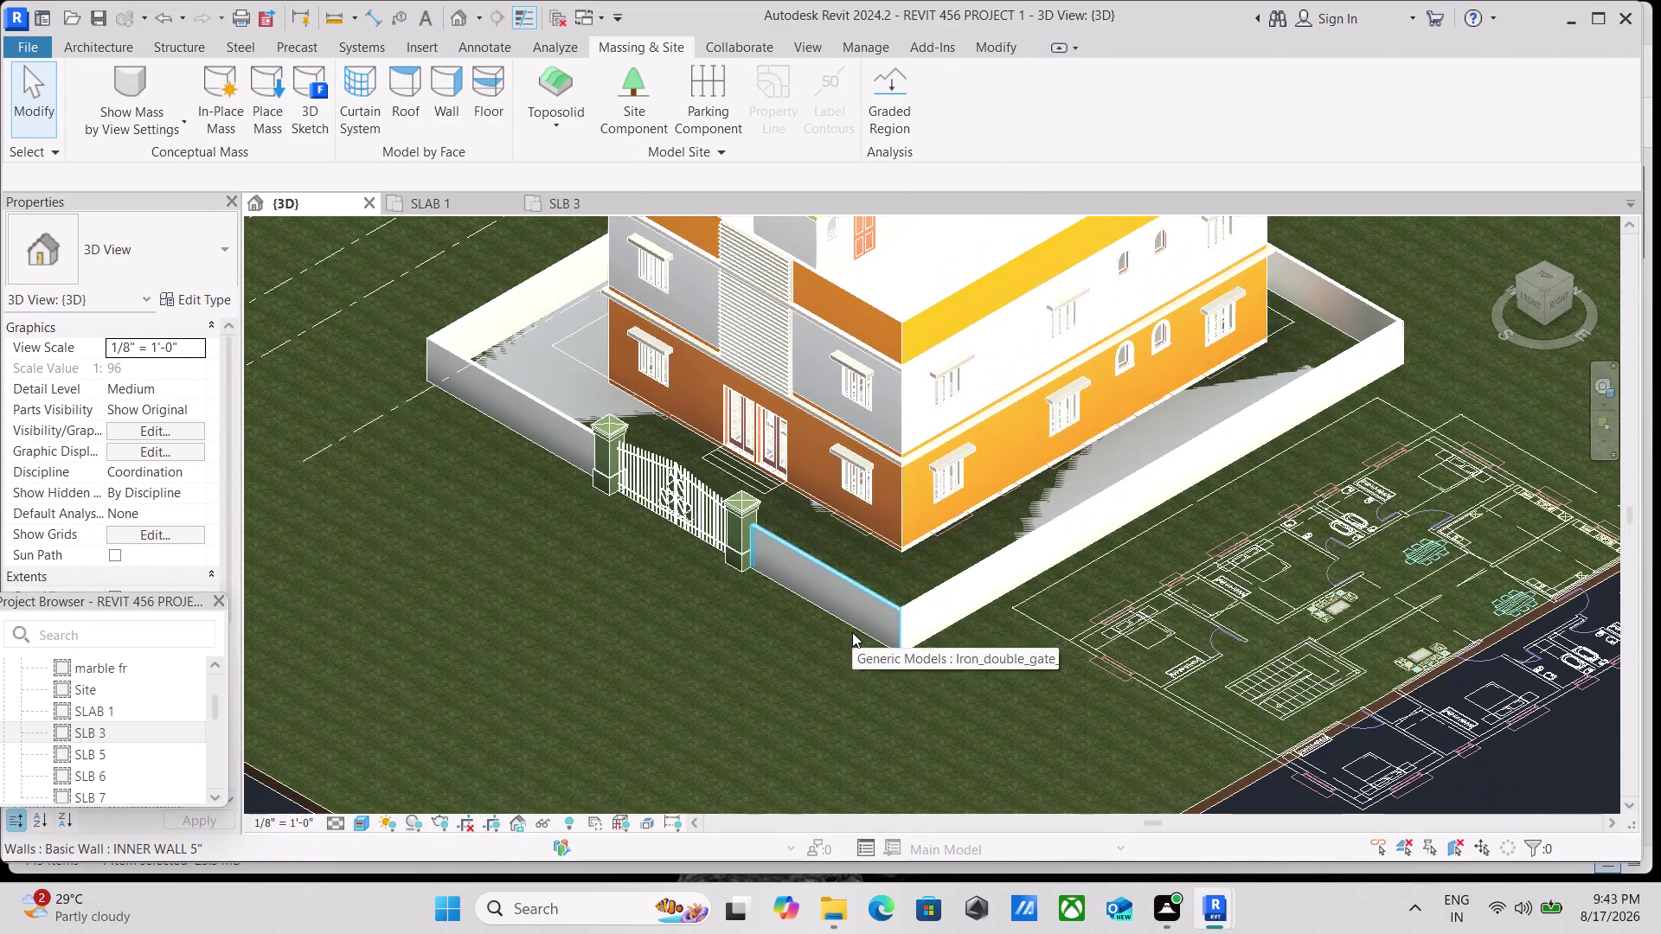
scroll(up, 3)
scroll(up, 3)
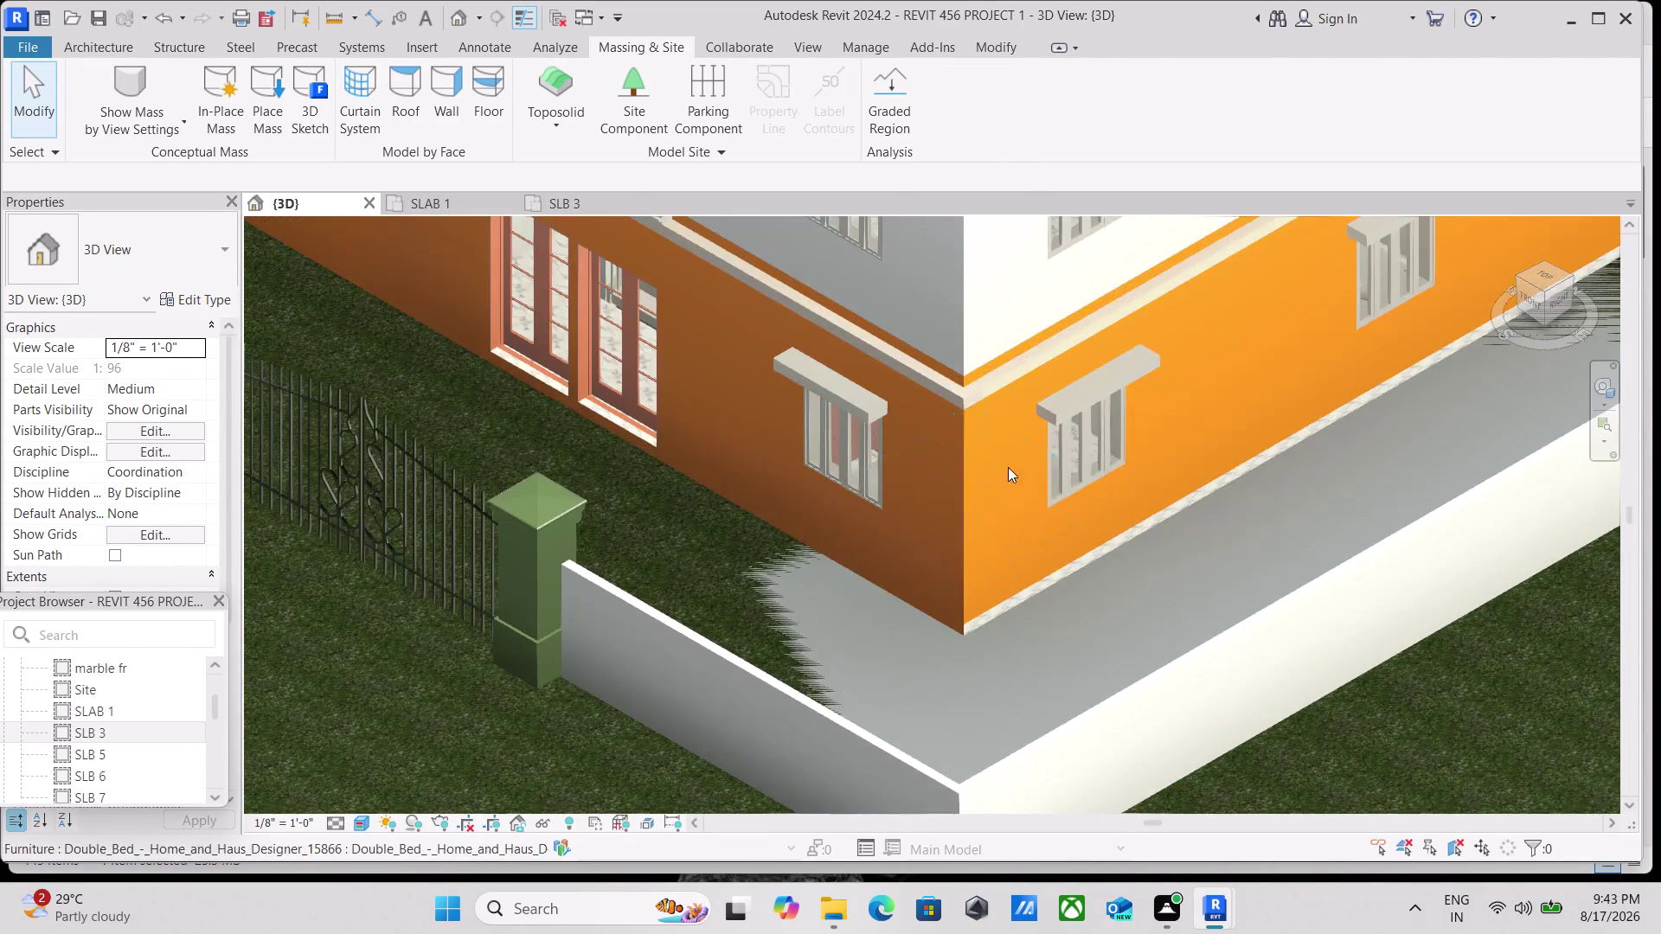
scroll(up, 3)
scroll(down, 3)
middle_drag(879, 310, 988, 485)
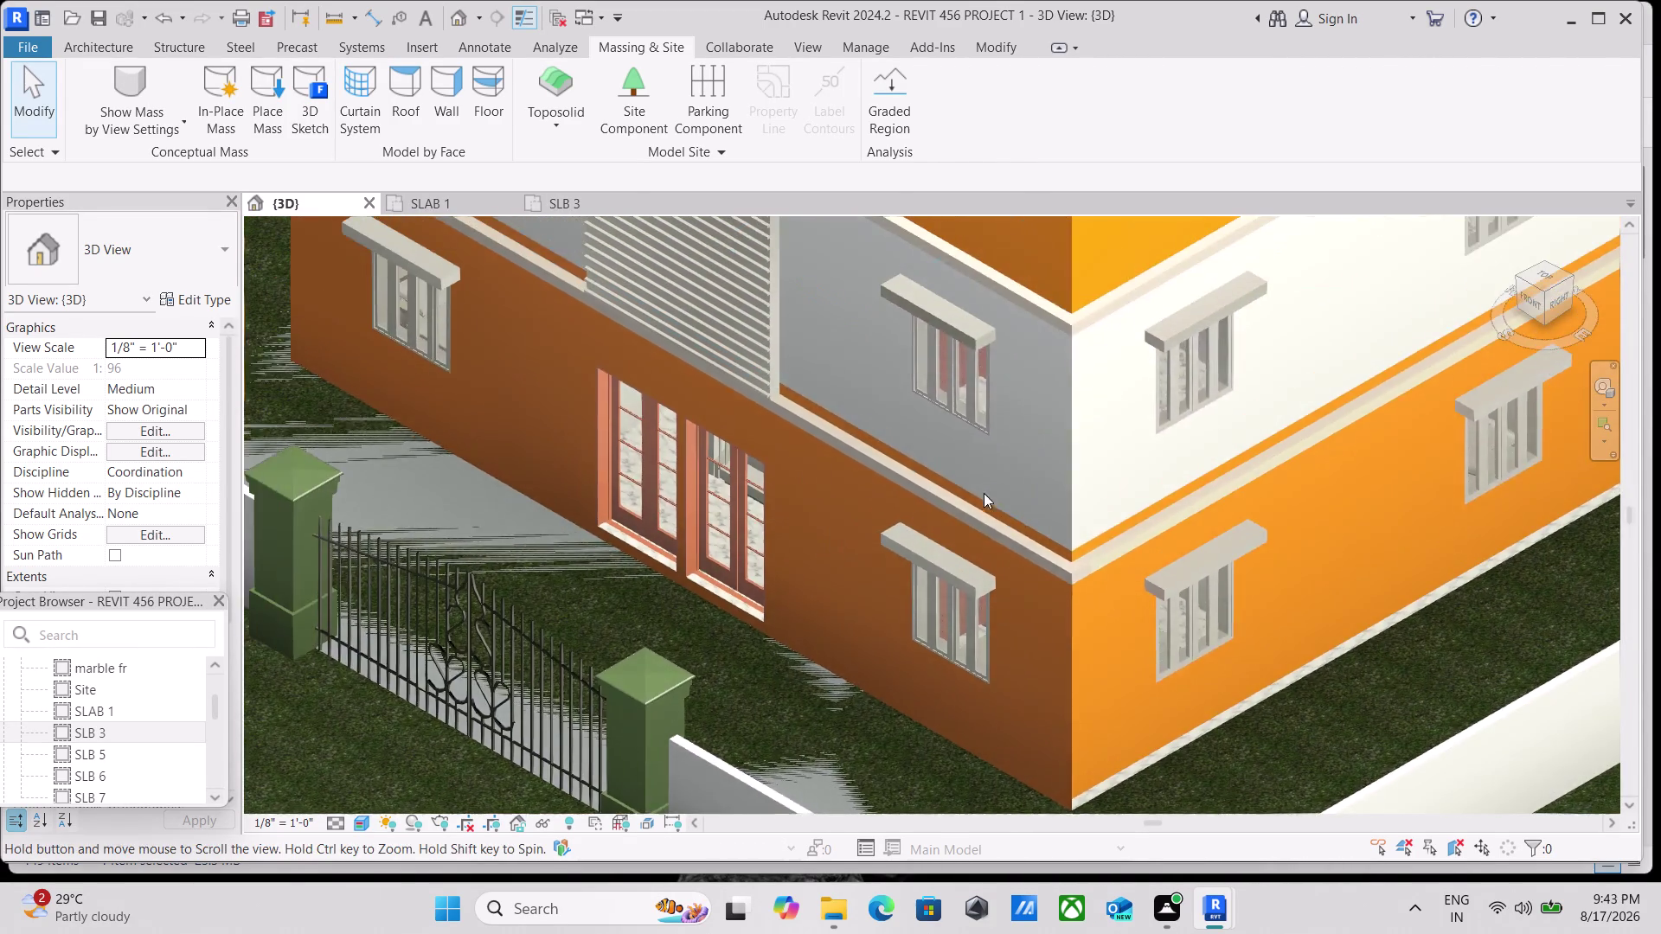
scroll(up, 3)
scroll(down, 3)
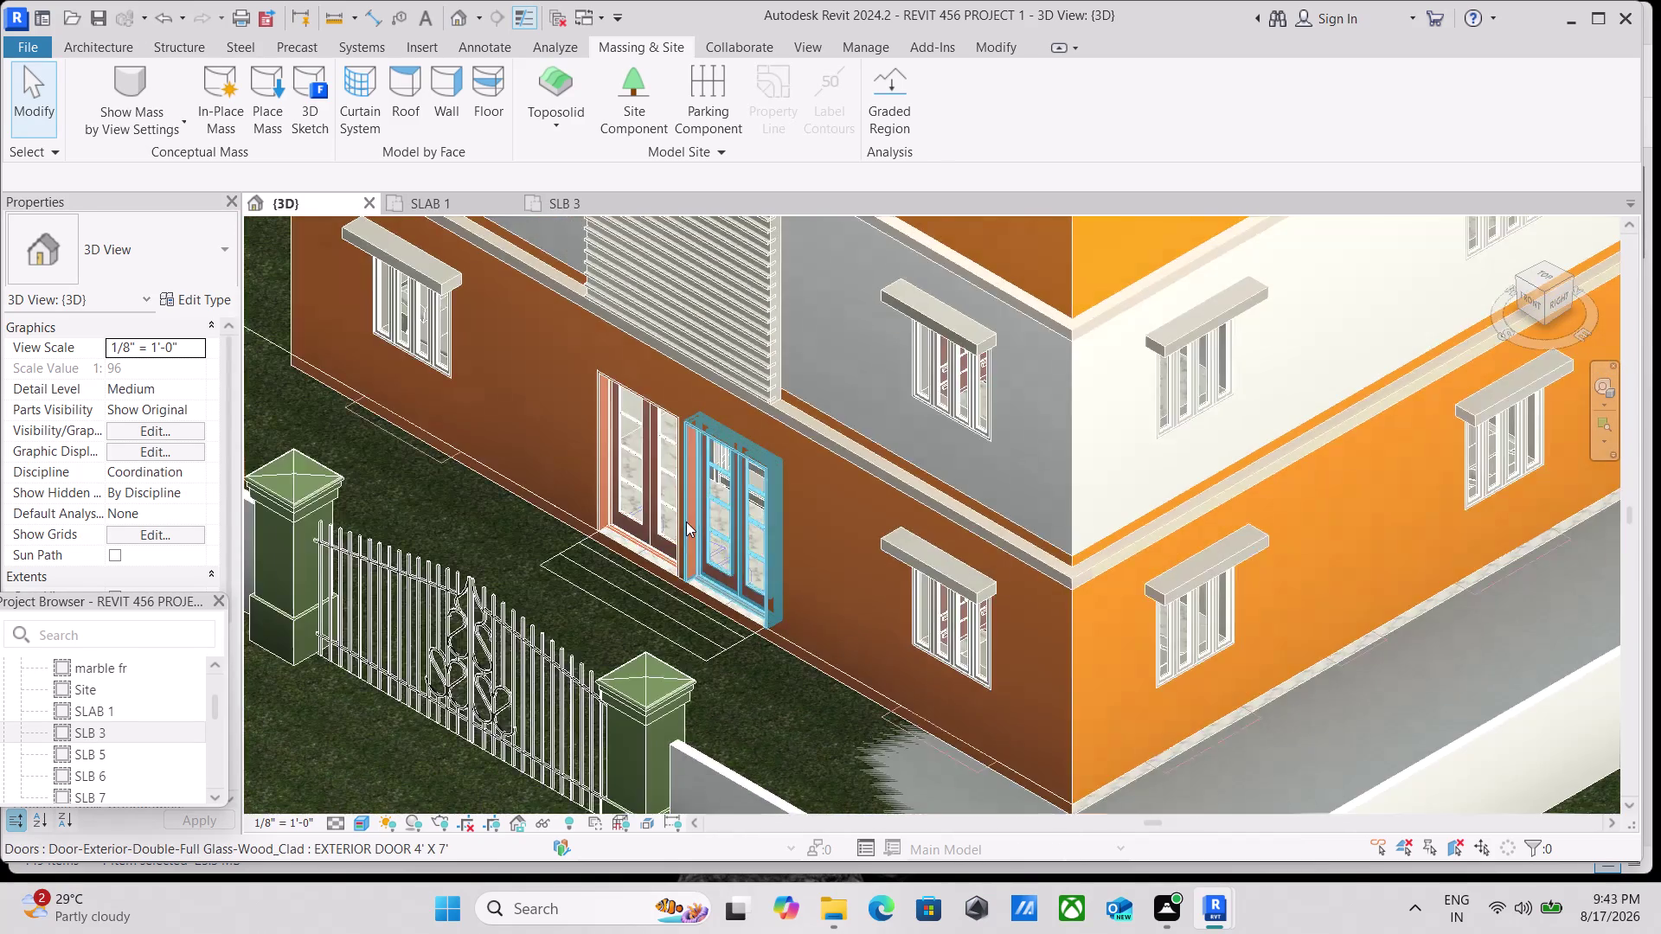
scroll(down, 3)
middle_drag(686, 522, 717, 428)
scroll(up, 3)
scroll(down, 3)
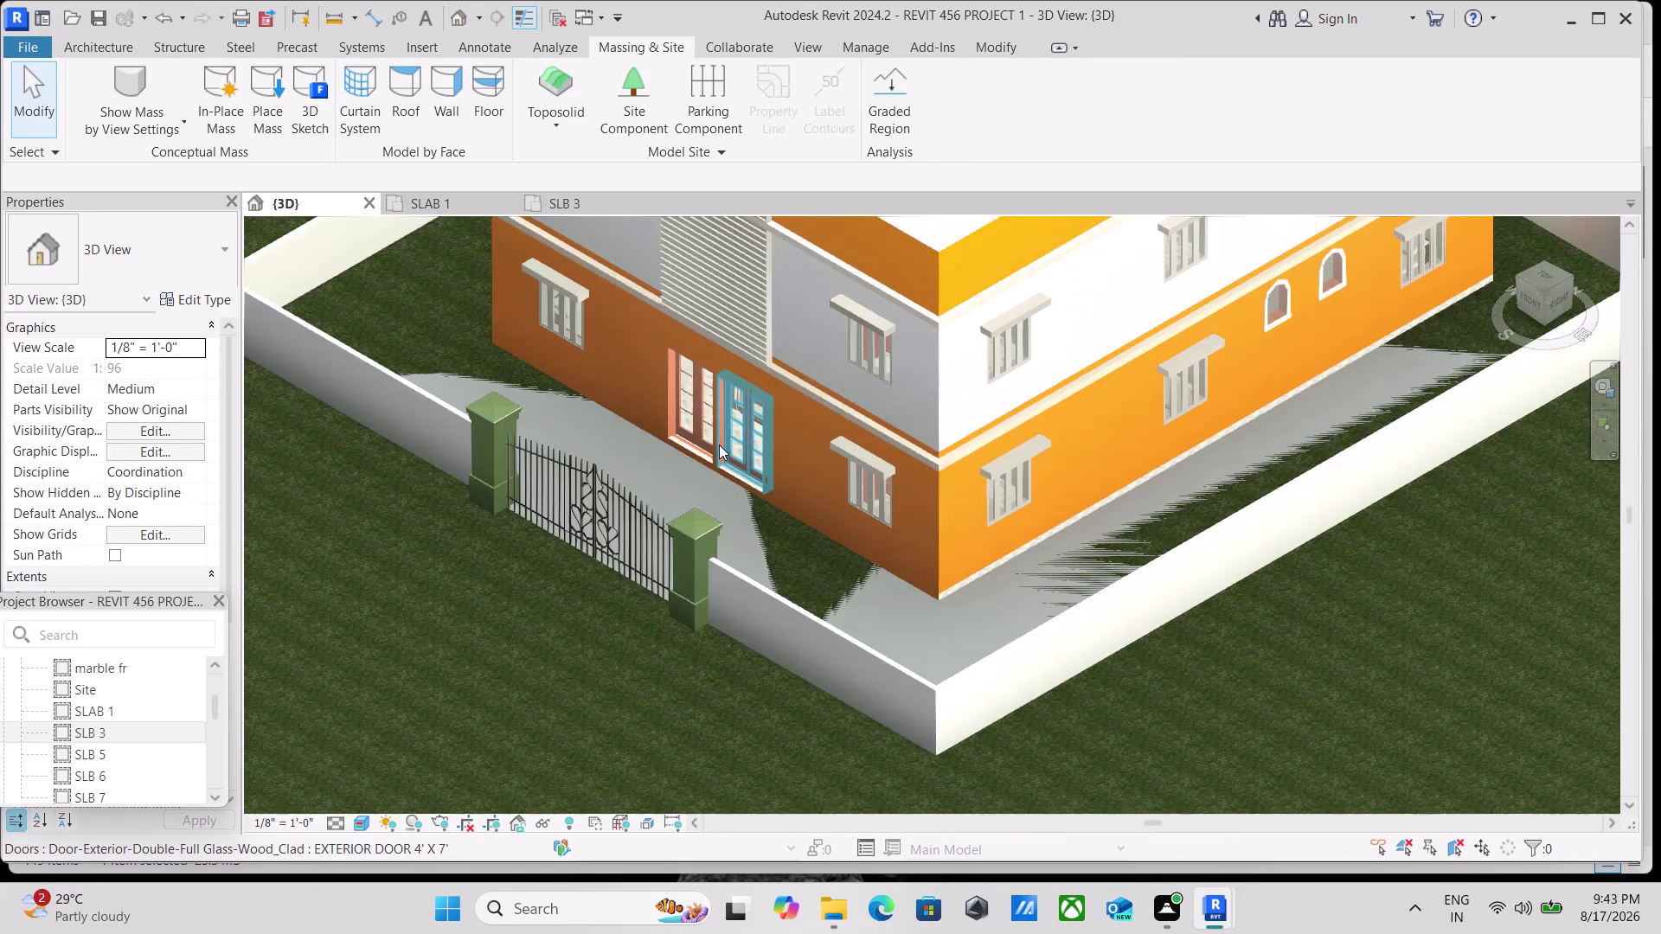
scroll(down, 3)
middle_drag(511, 530, 678, 222)
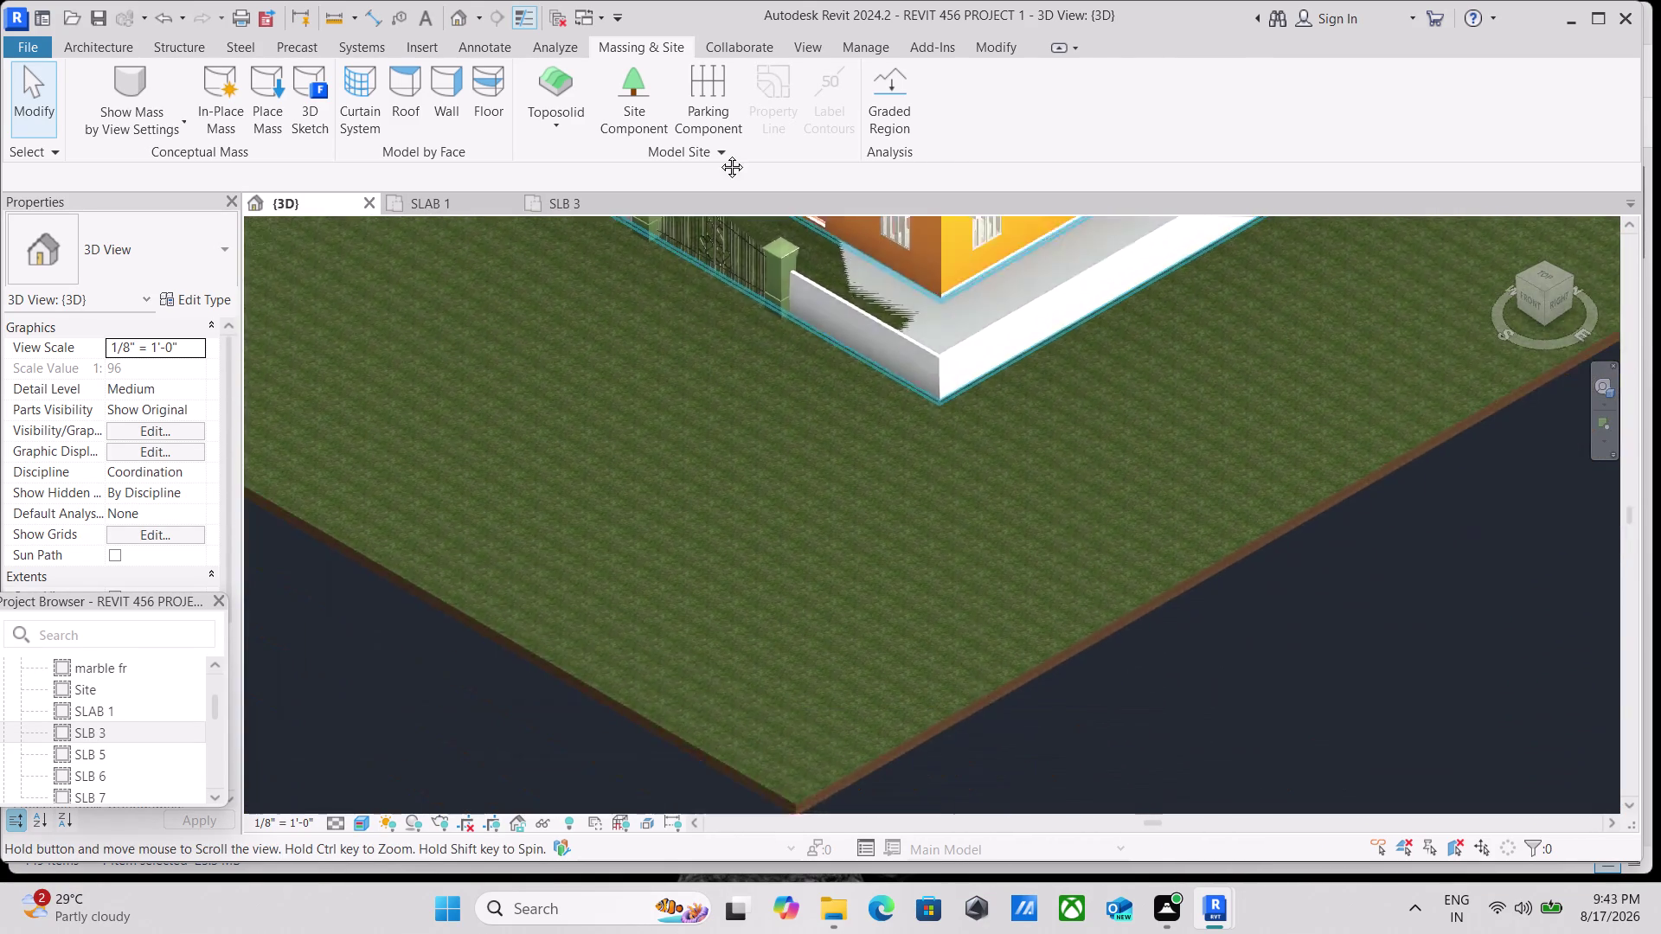
middle_drag(677, 222, 733, 128)
Select the grass toposolid and inspect its type list and contour display settings.
click(873, 682)
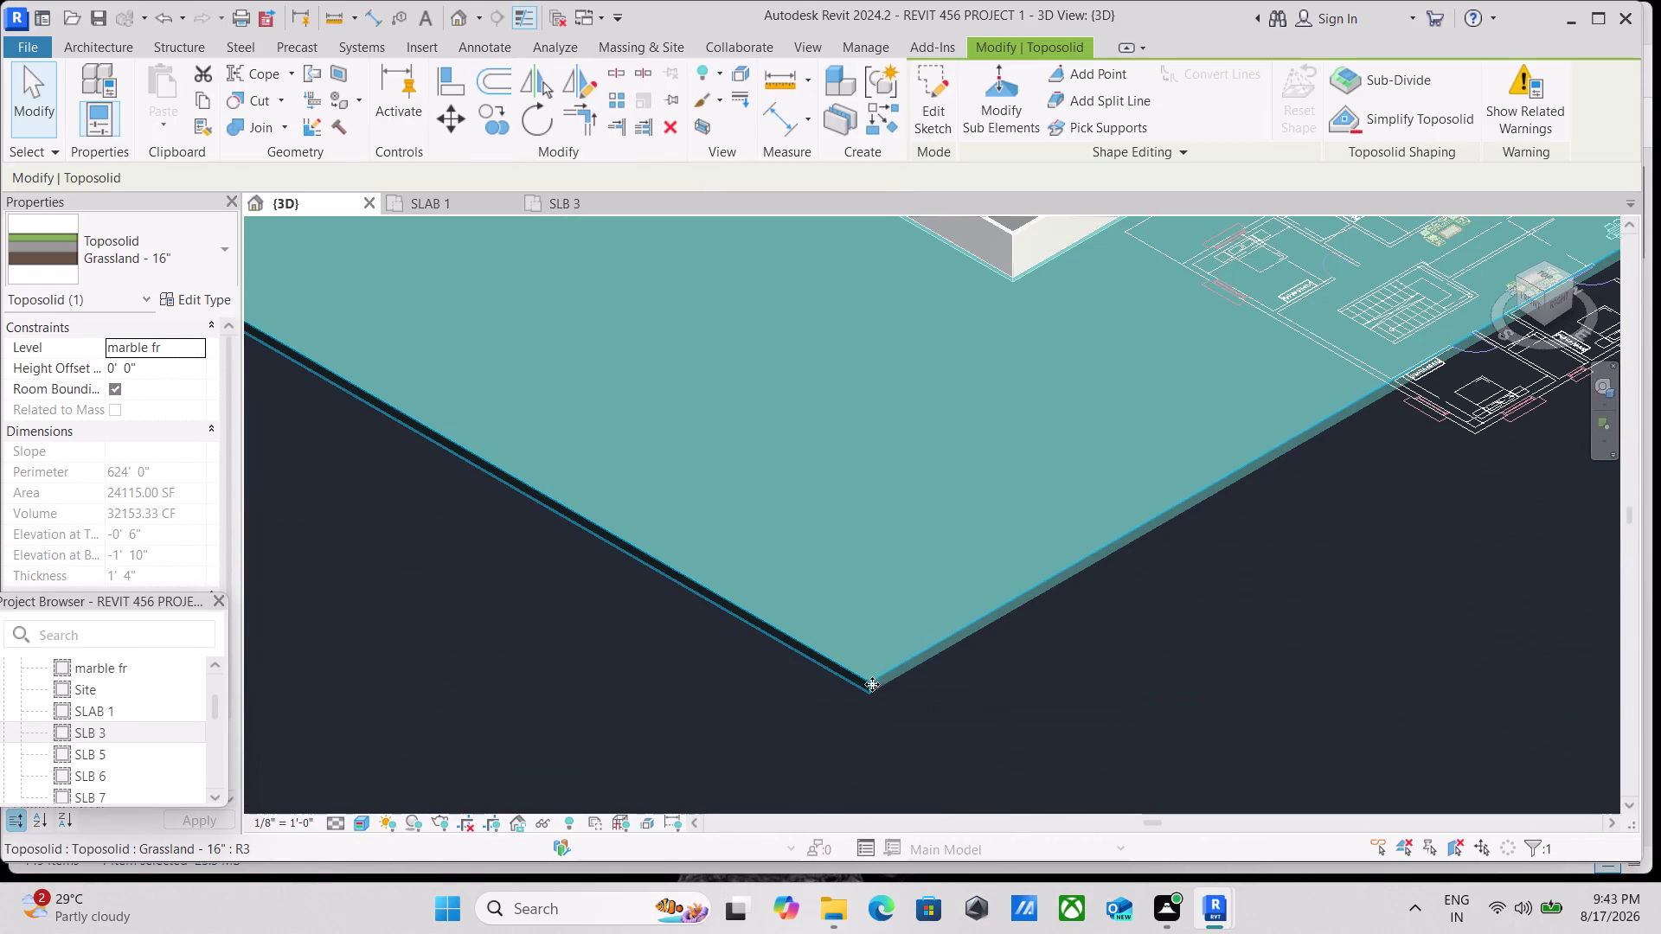
click(221, 243)
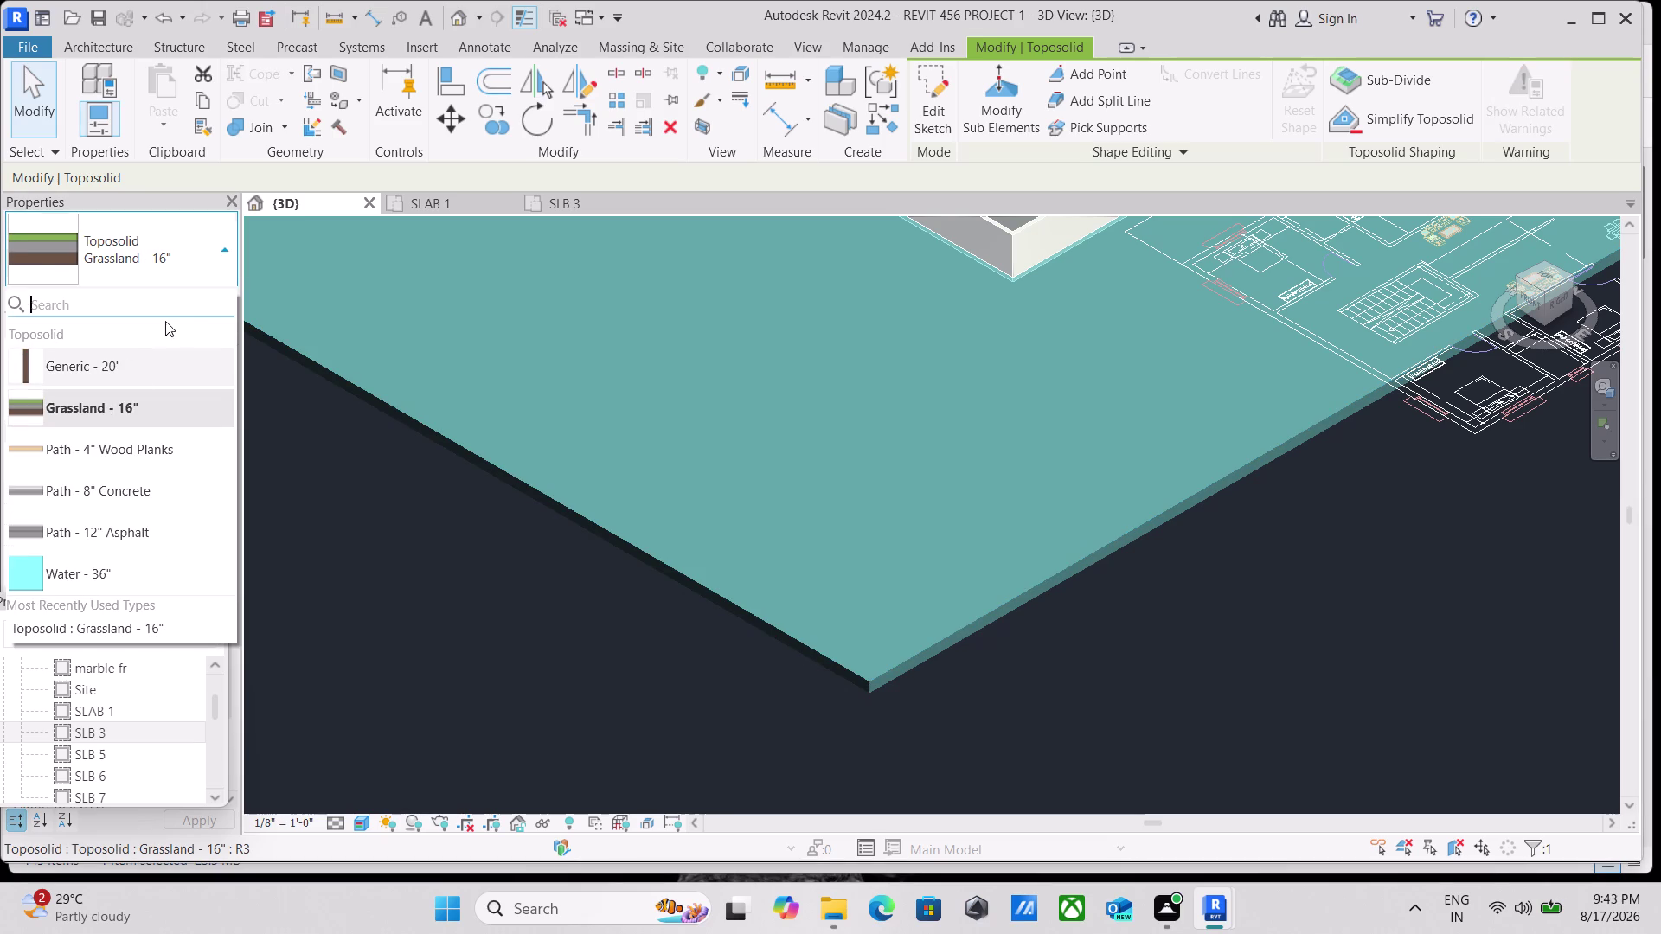
click(230, 248)
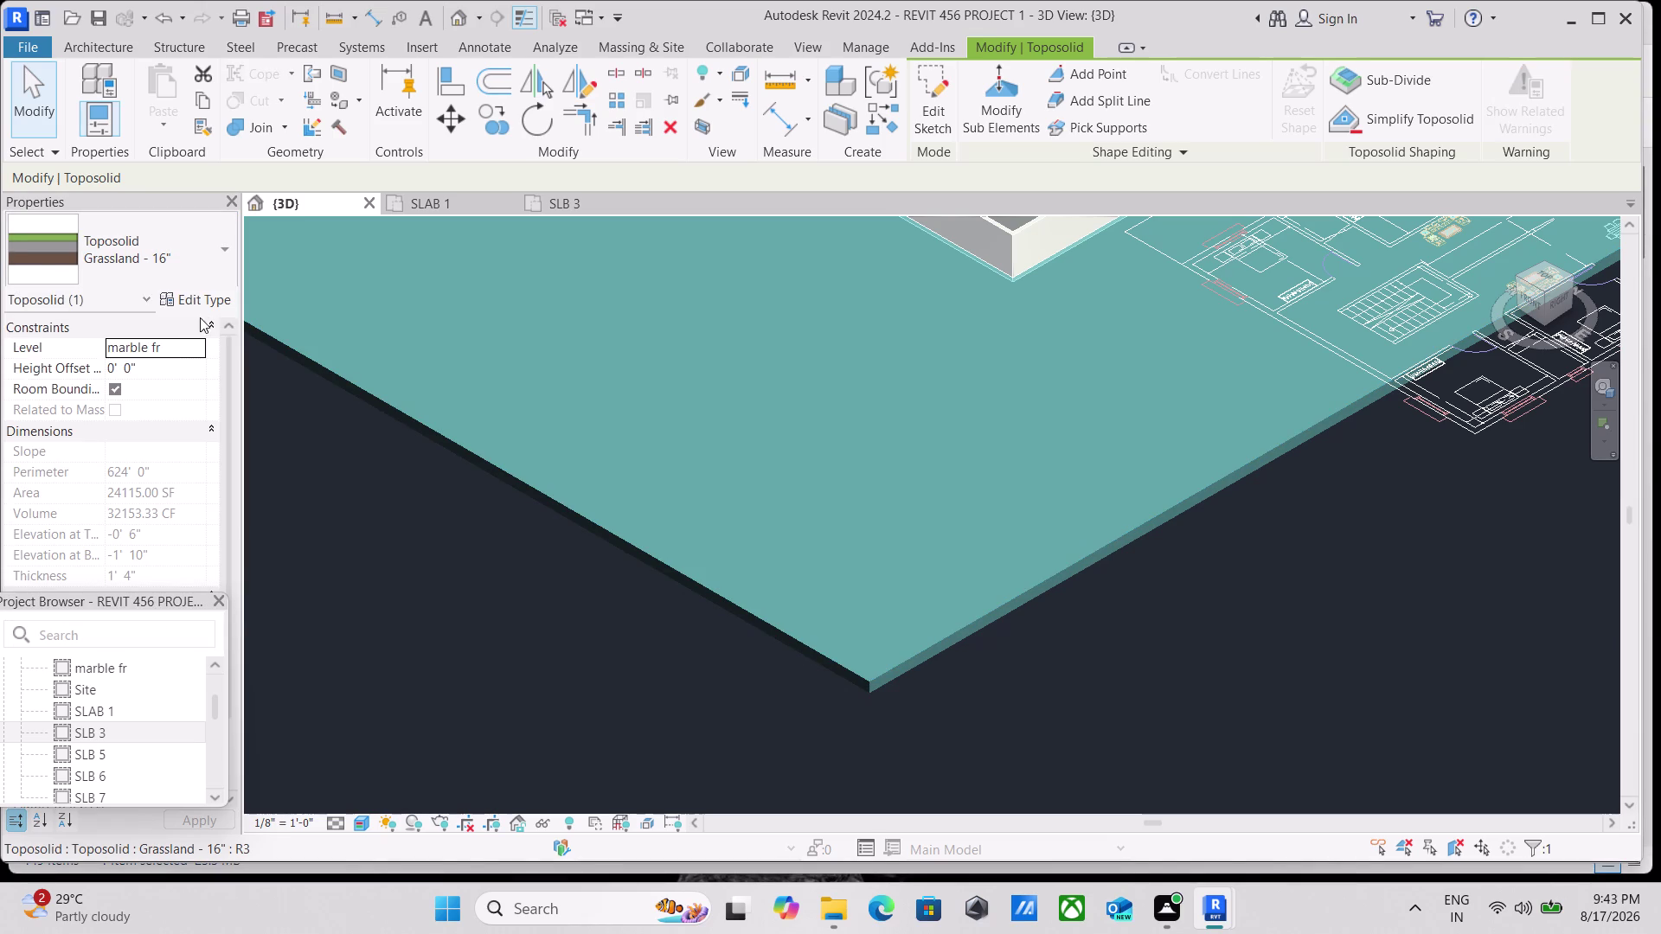
click(203, 297)
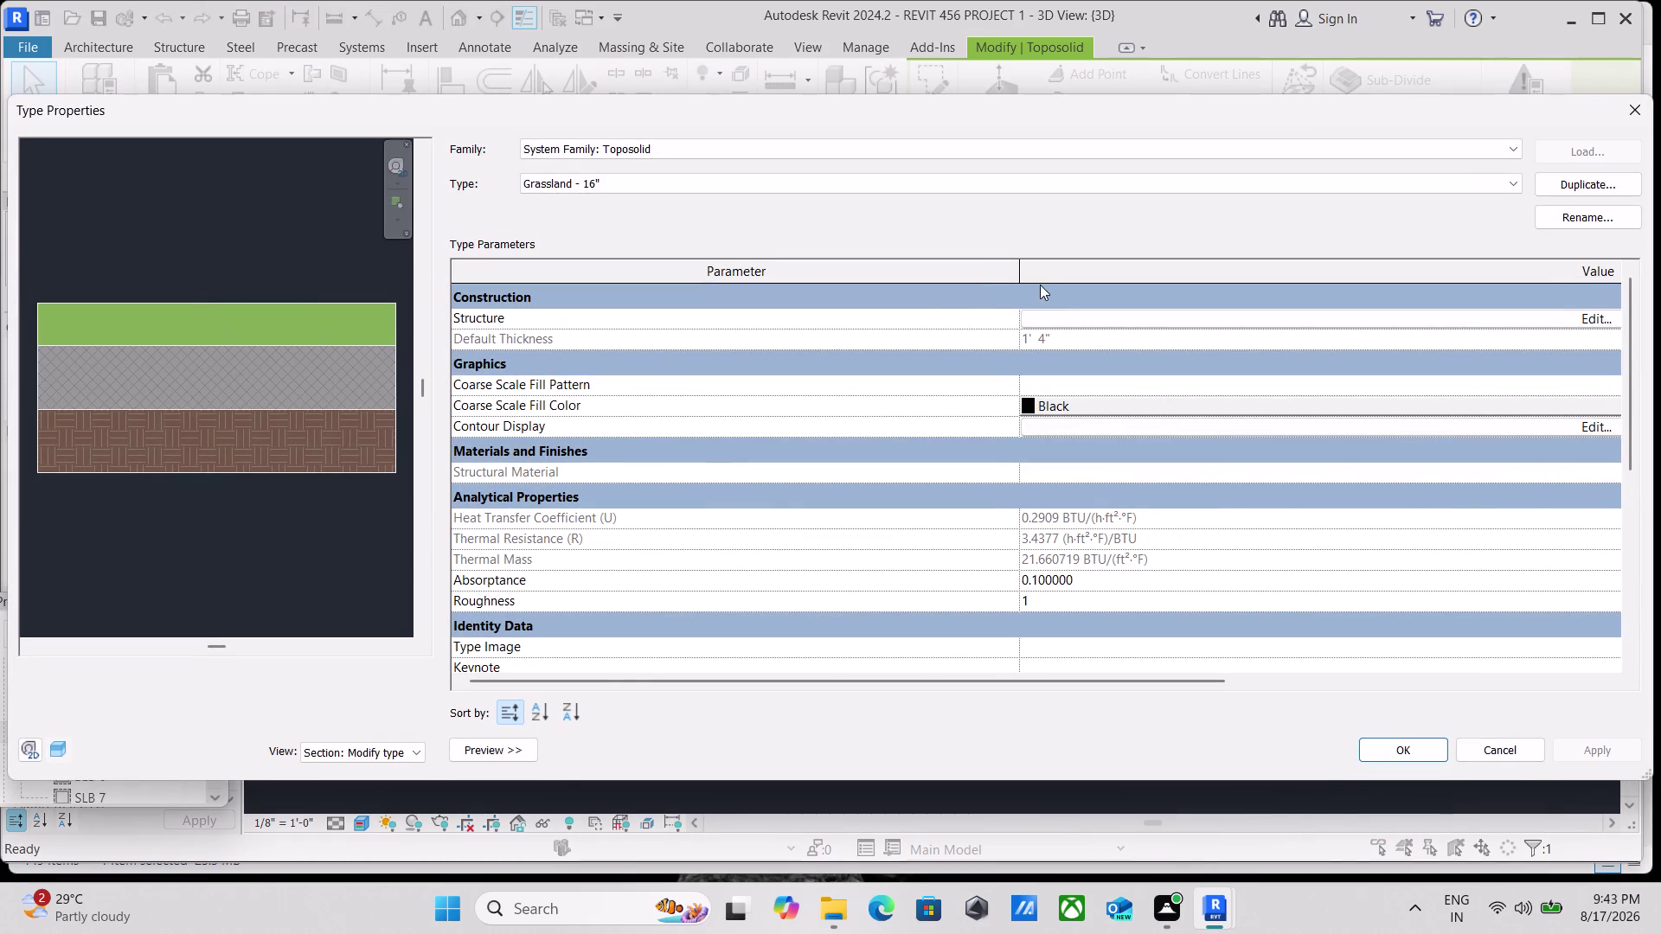
click(1068, 339)
click(1222, 304)
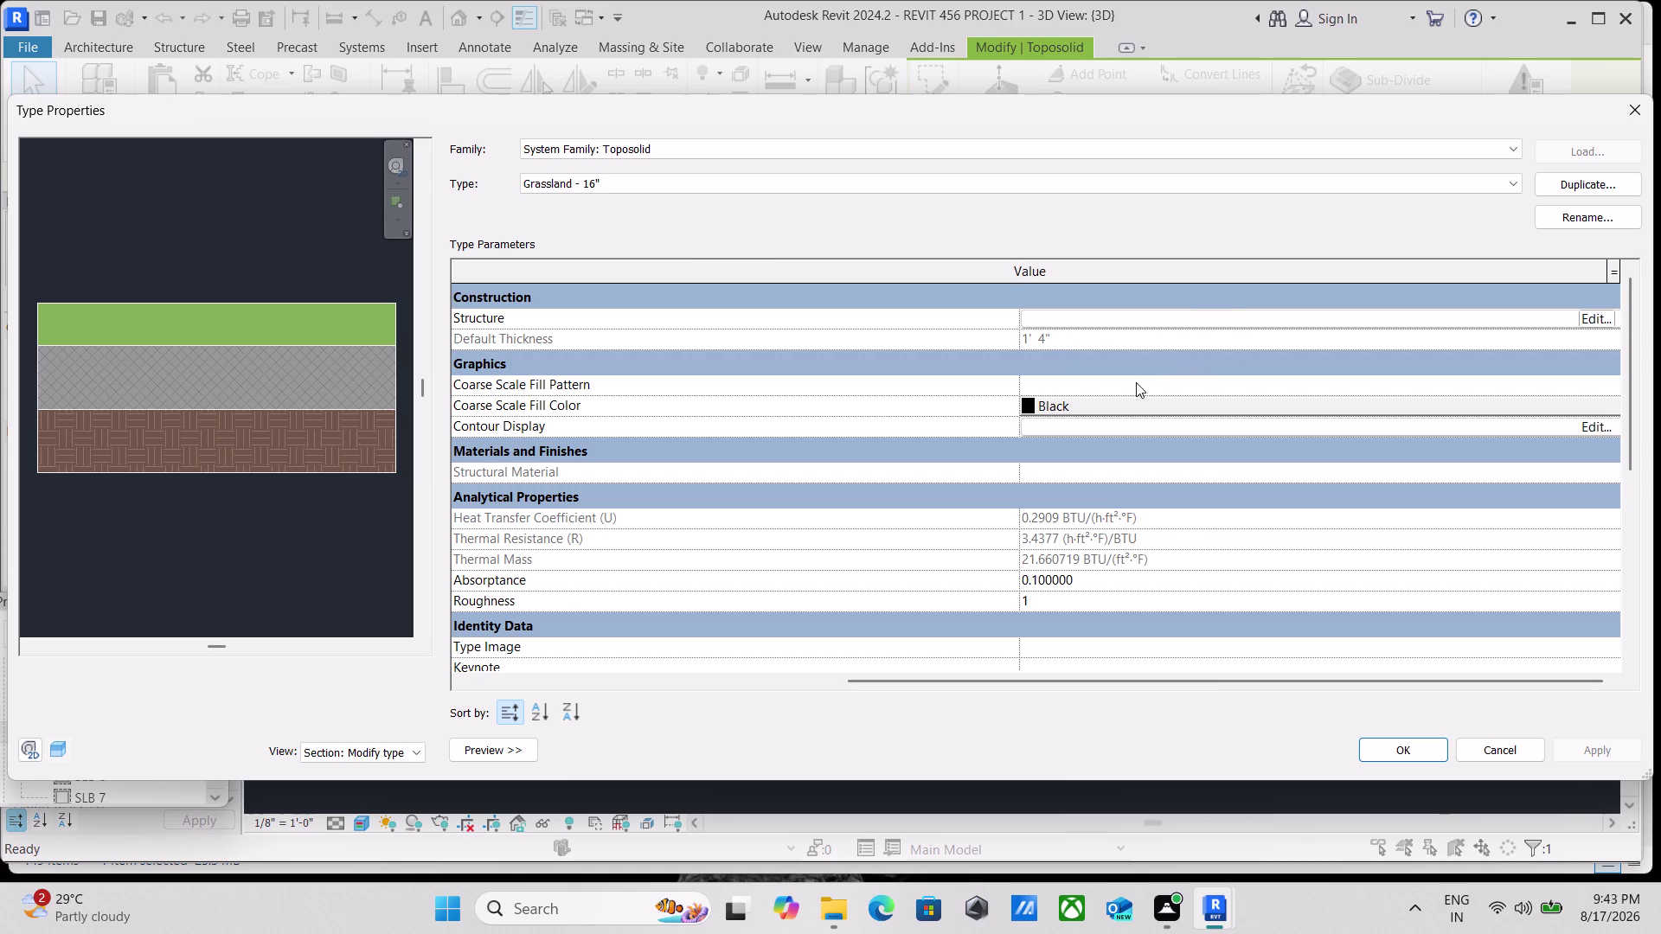
scroll(up, 3)
scroll(down, 3)
scroll(up, 3)
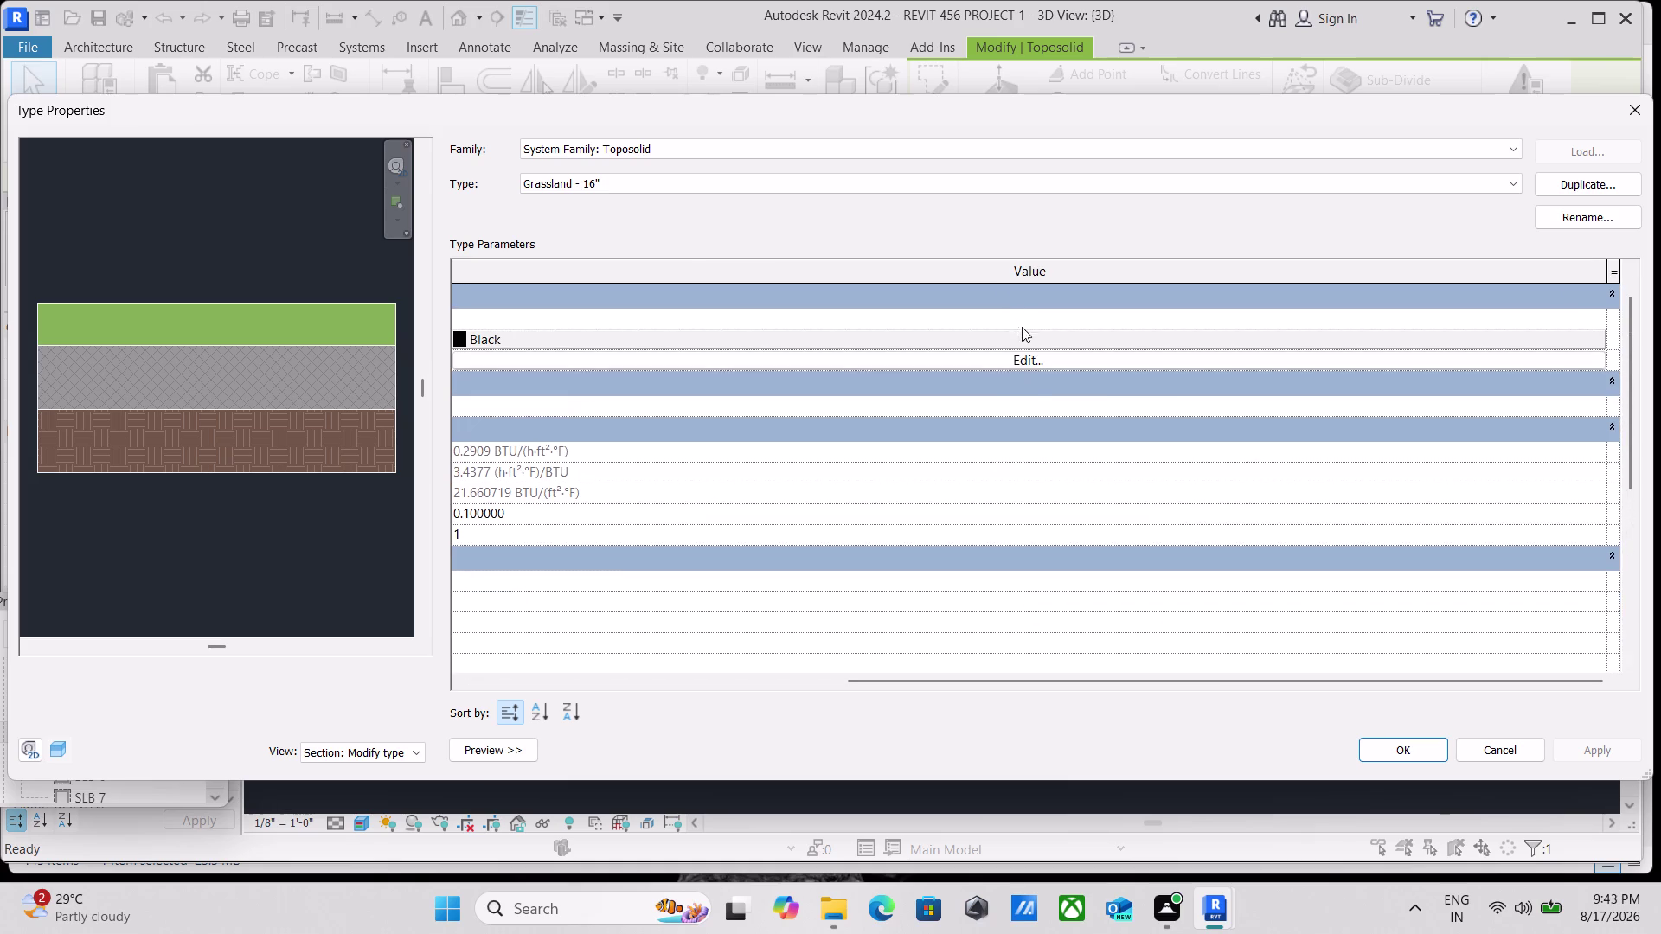
double_click(1015, 361)
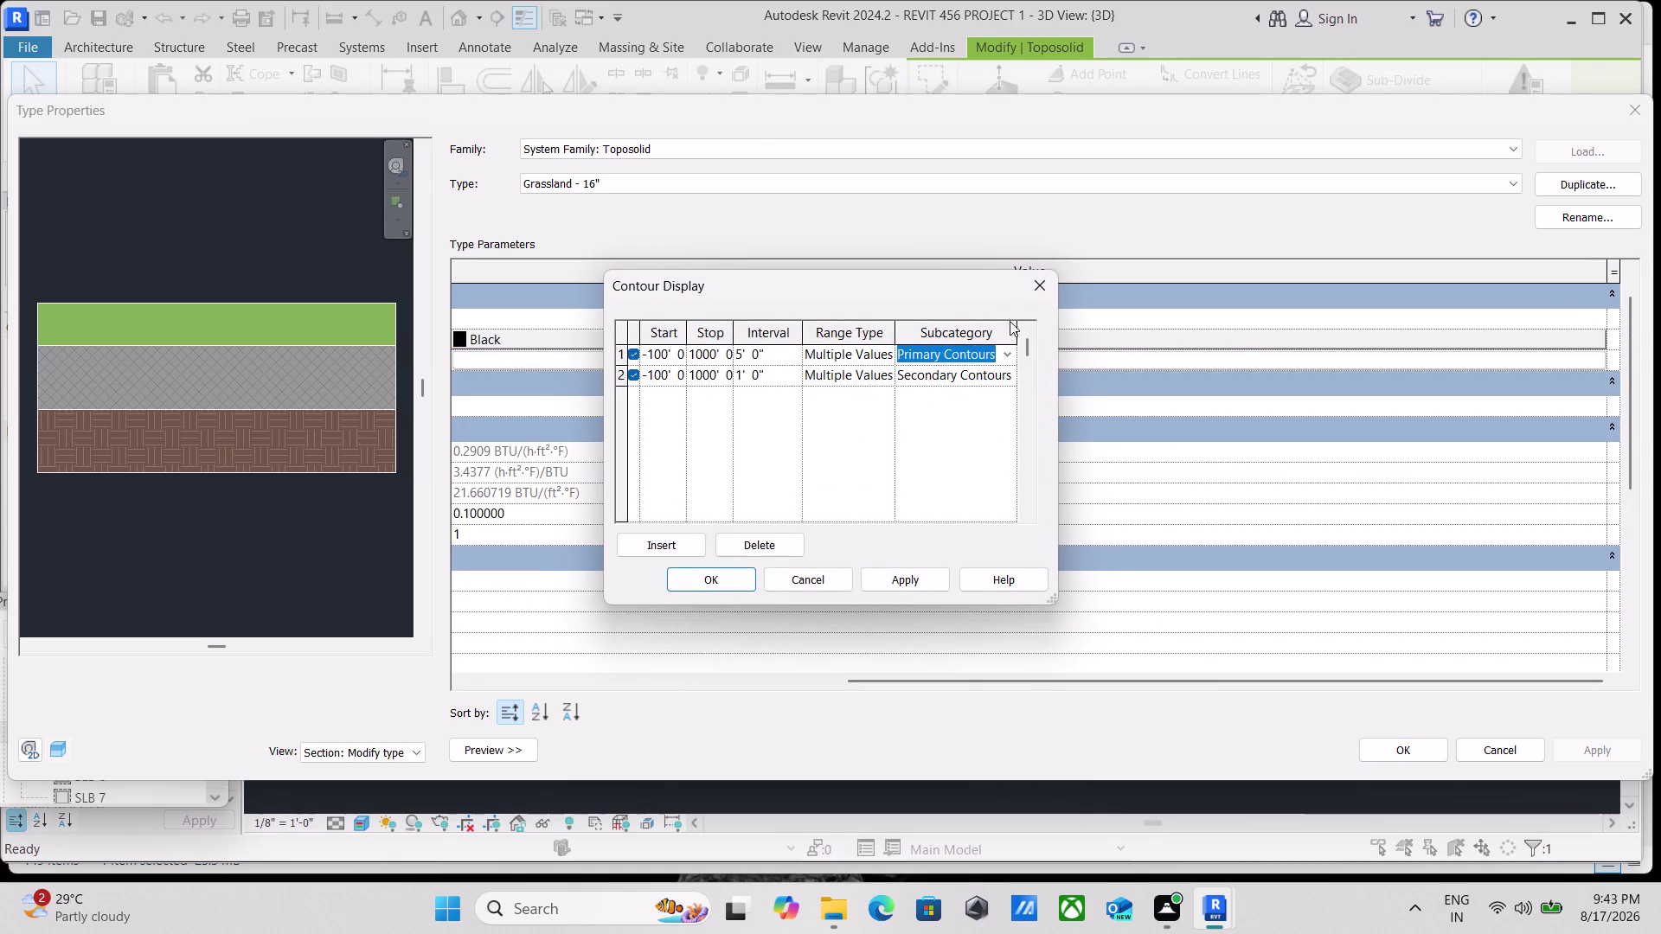
click(1040, 272)
Reopen the Grassland type's Type Properties and open Edit Assembly for Structure.
scroll(down, 3)
scroll(up, 3)
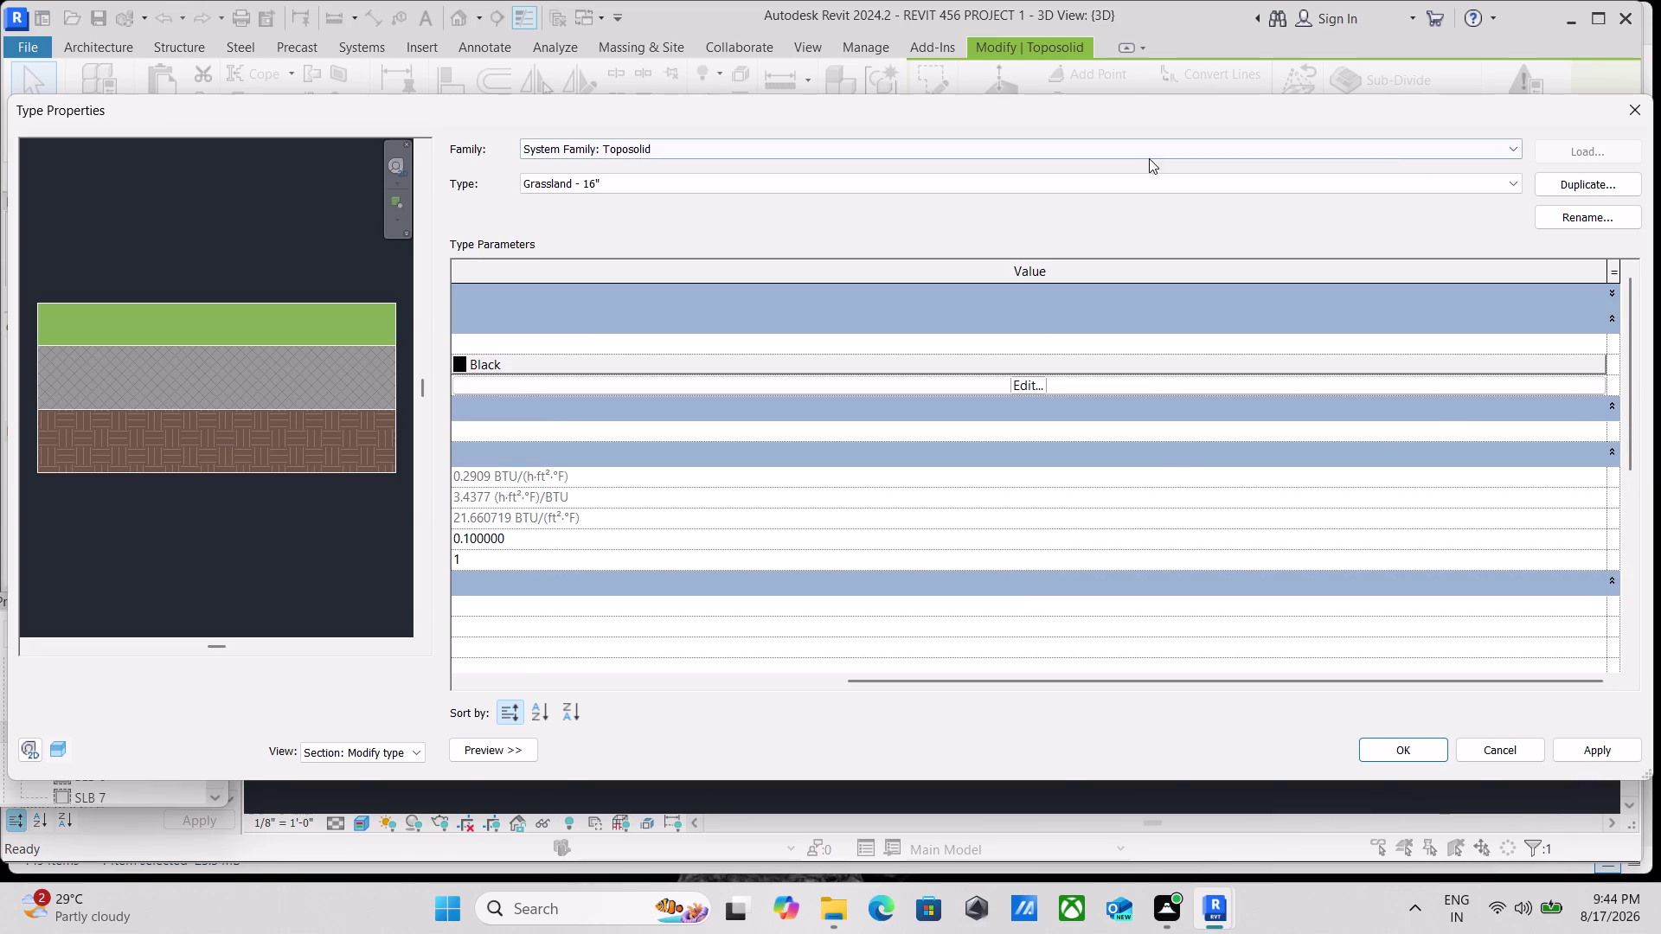
click(1646, 111)
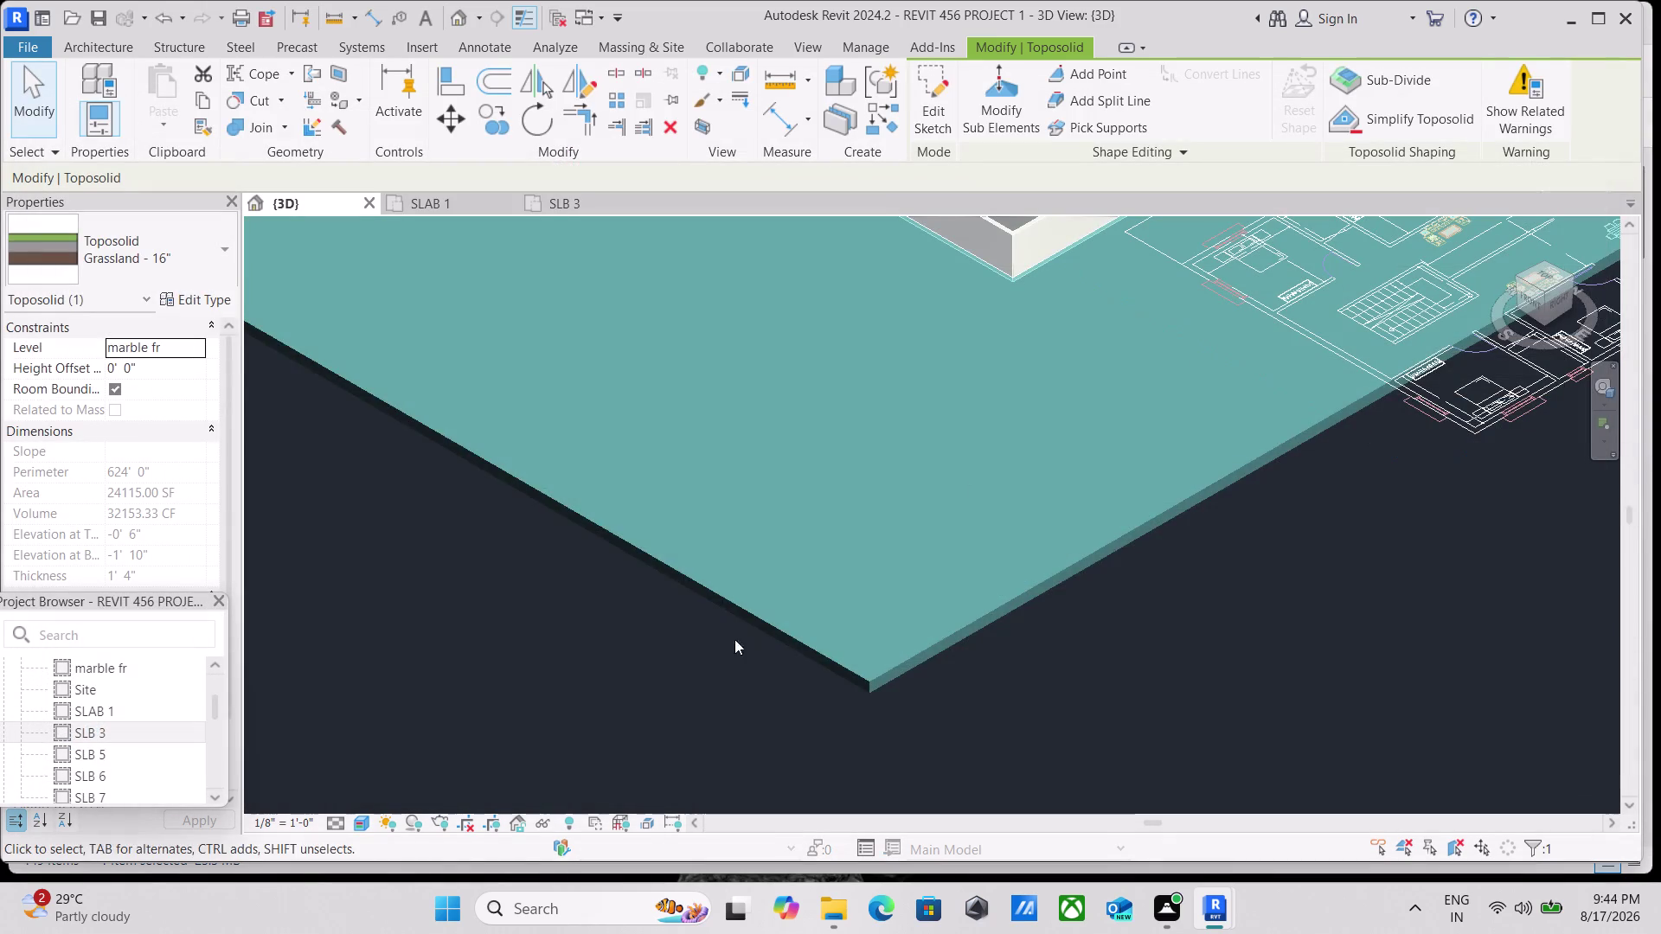
click(230, 296)
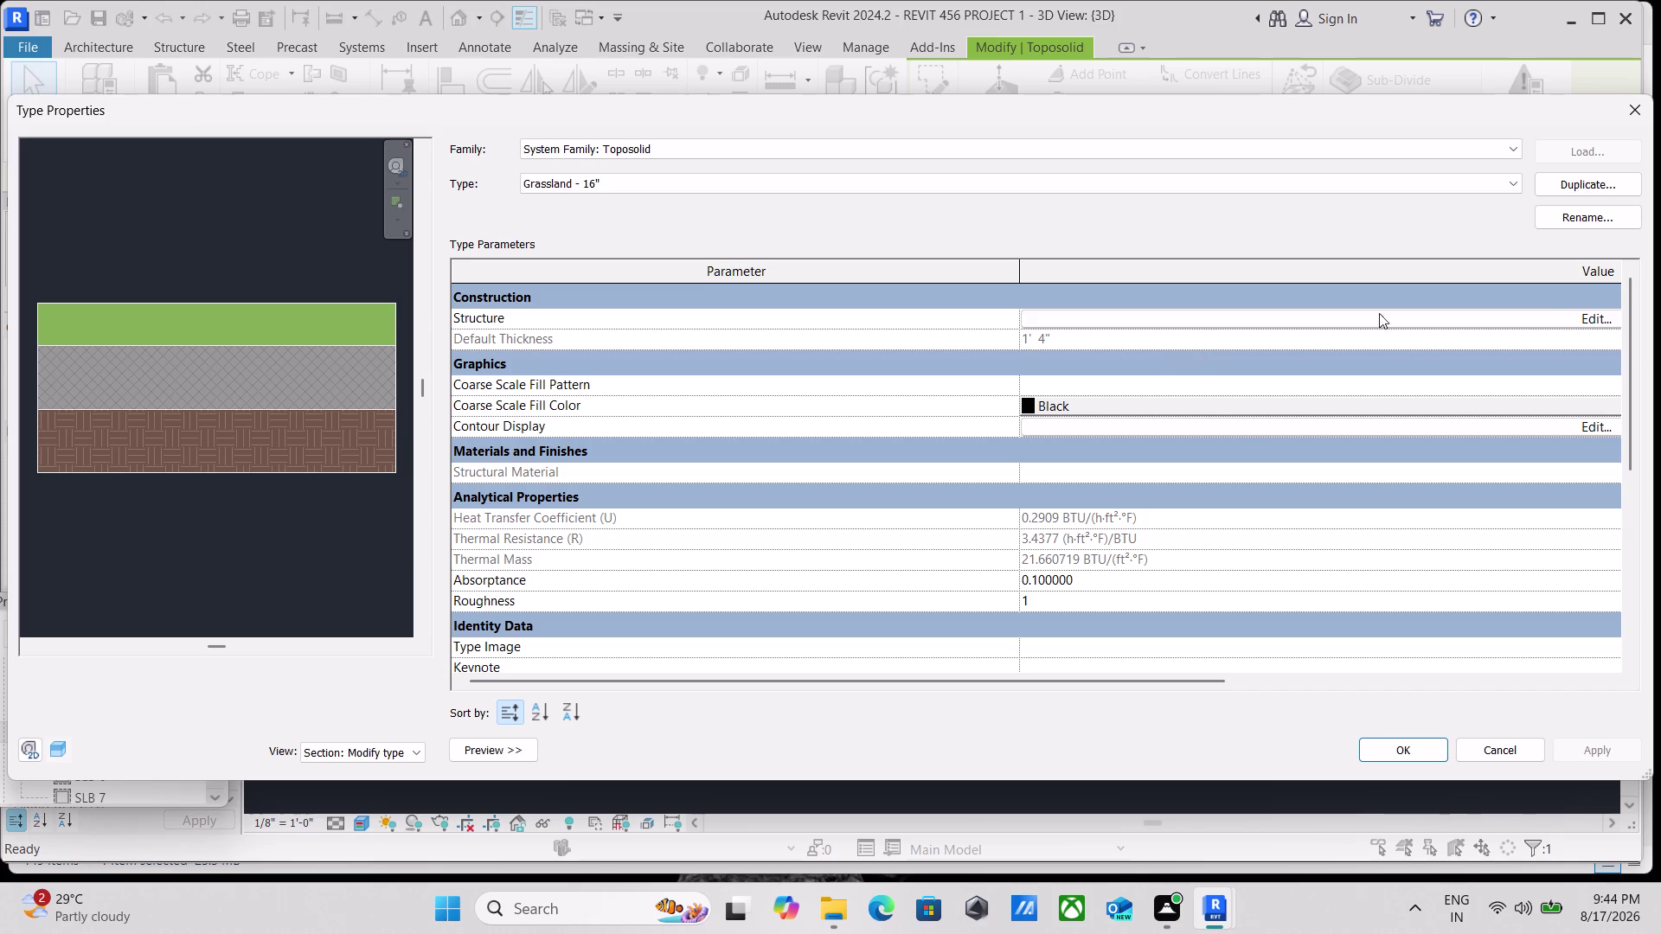
click(1583, 314)
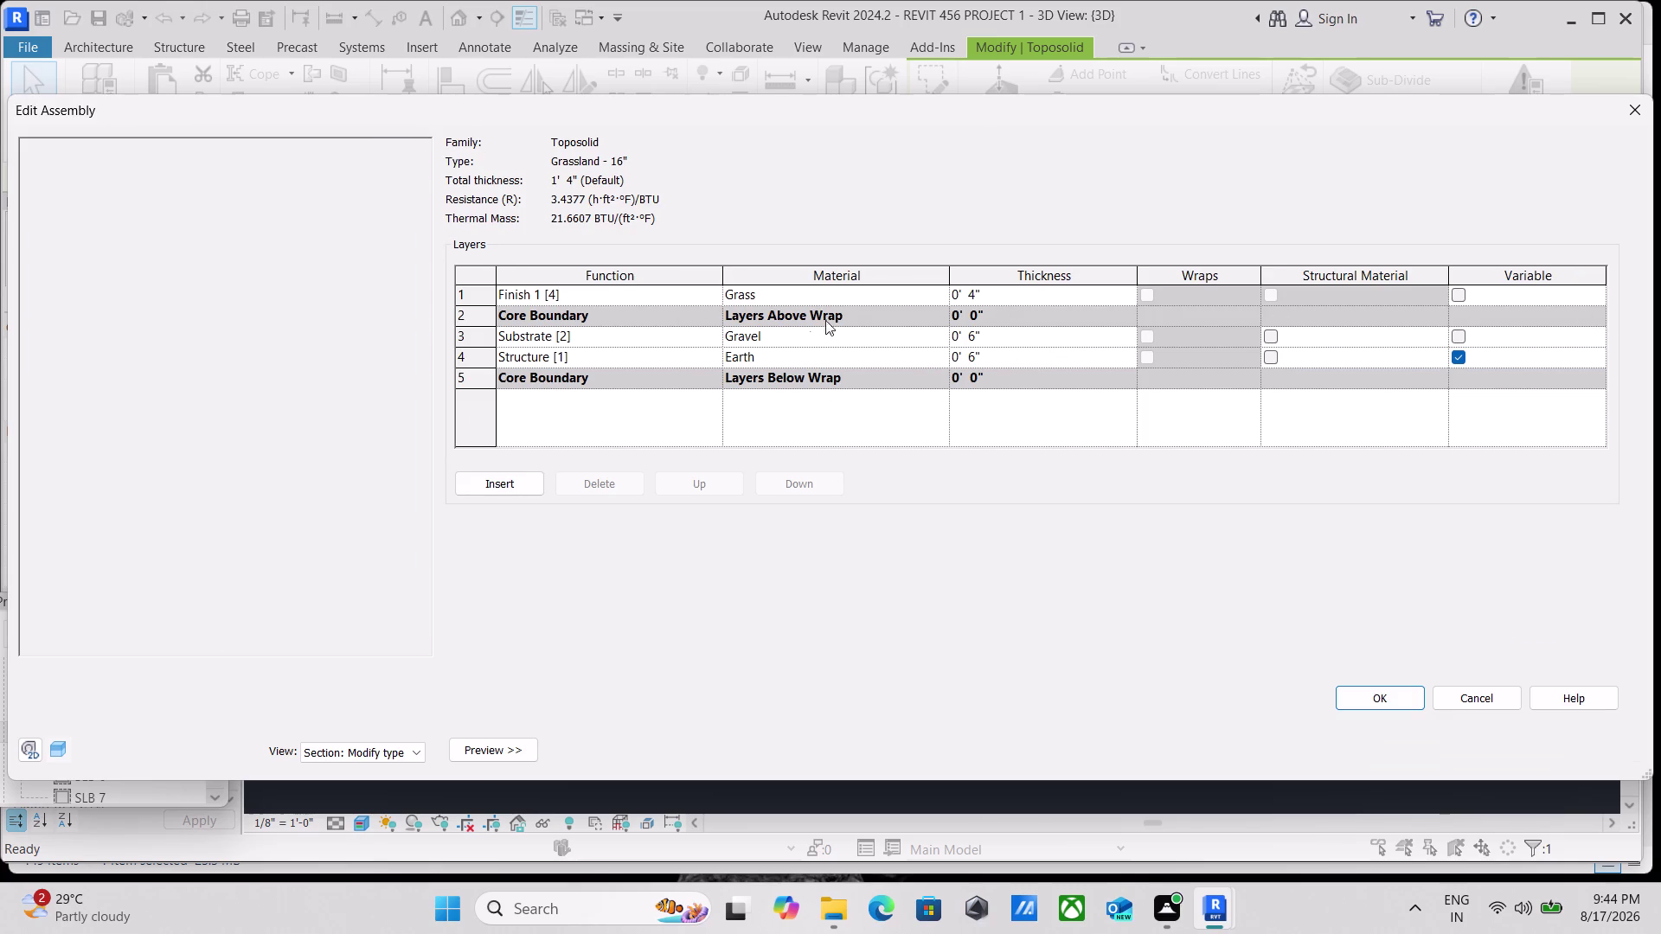
Try setting the Gravel layer thickness to 0 and dismiss the minimum thickness error.
click(907, 288)
click(930, 288)
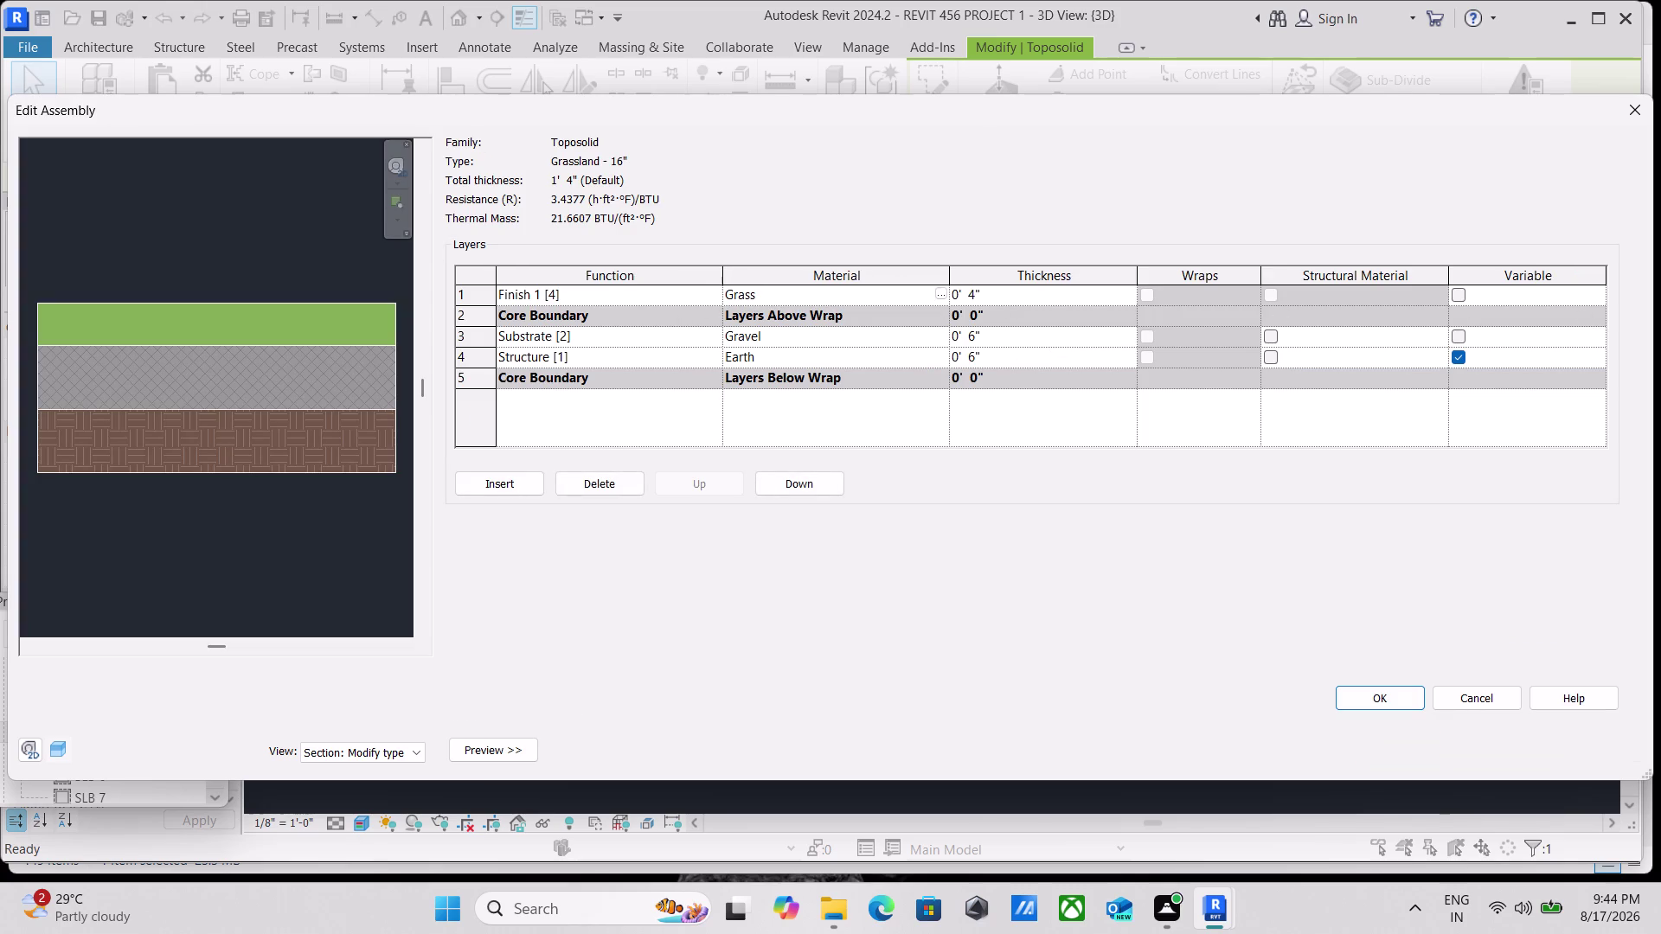
click(996, 340)
key(0)
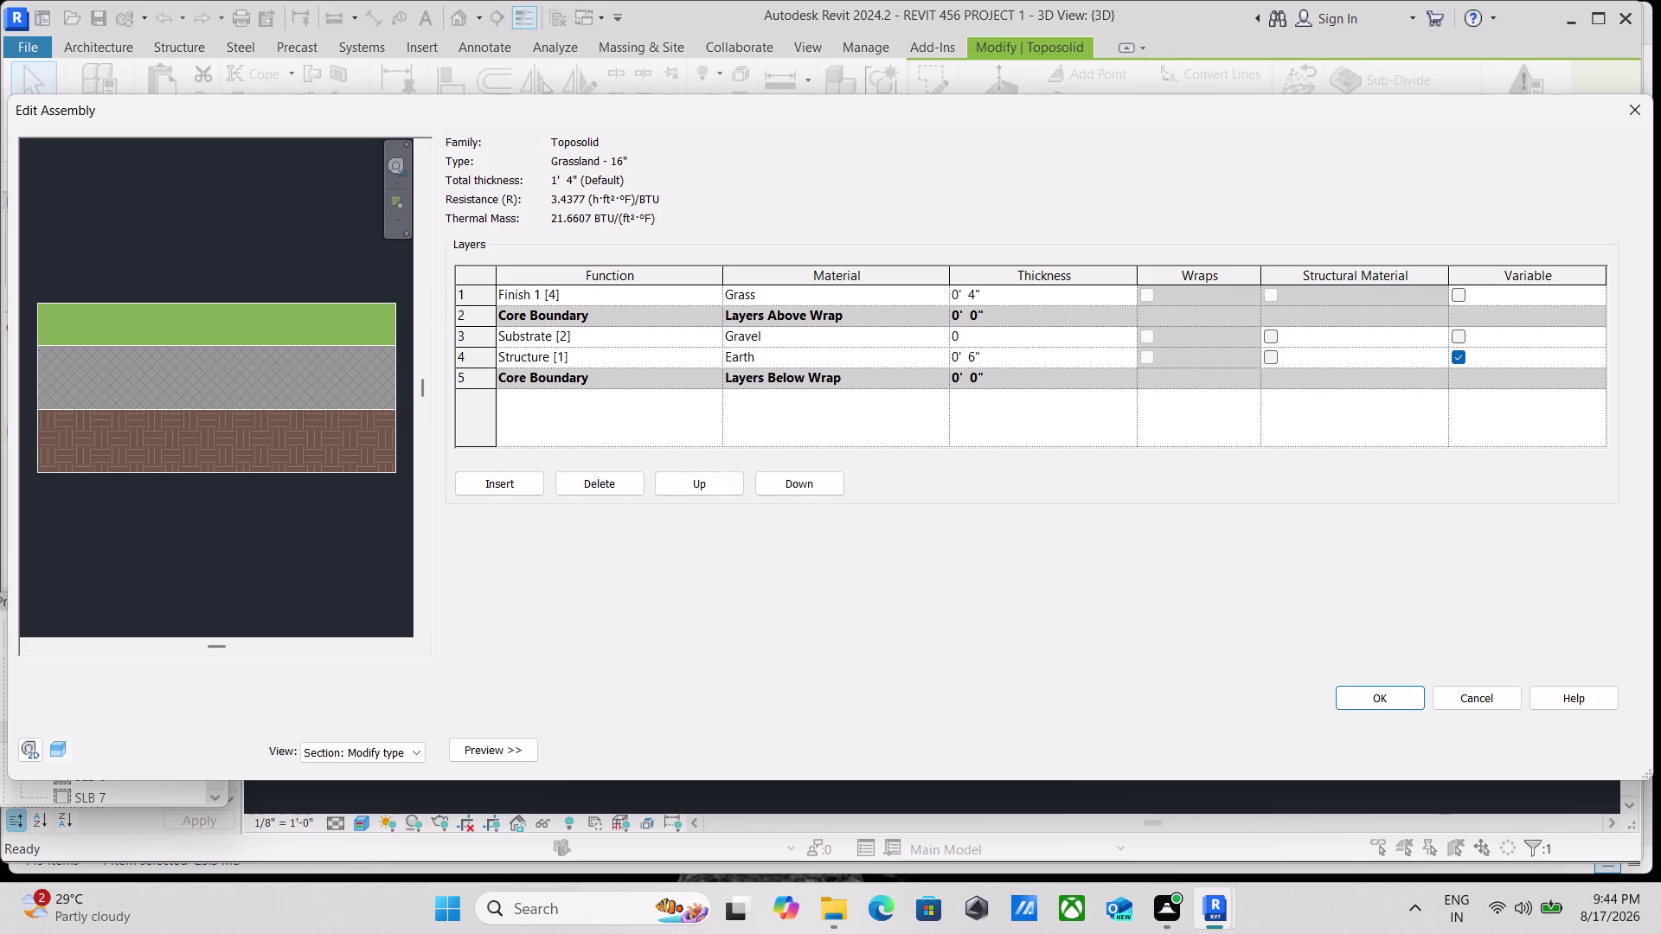
click(1030, 357)
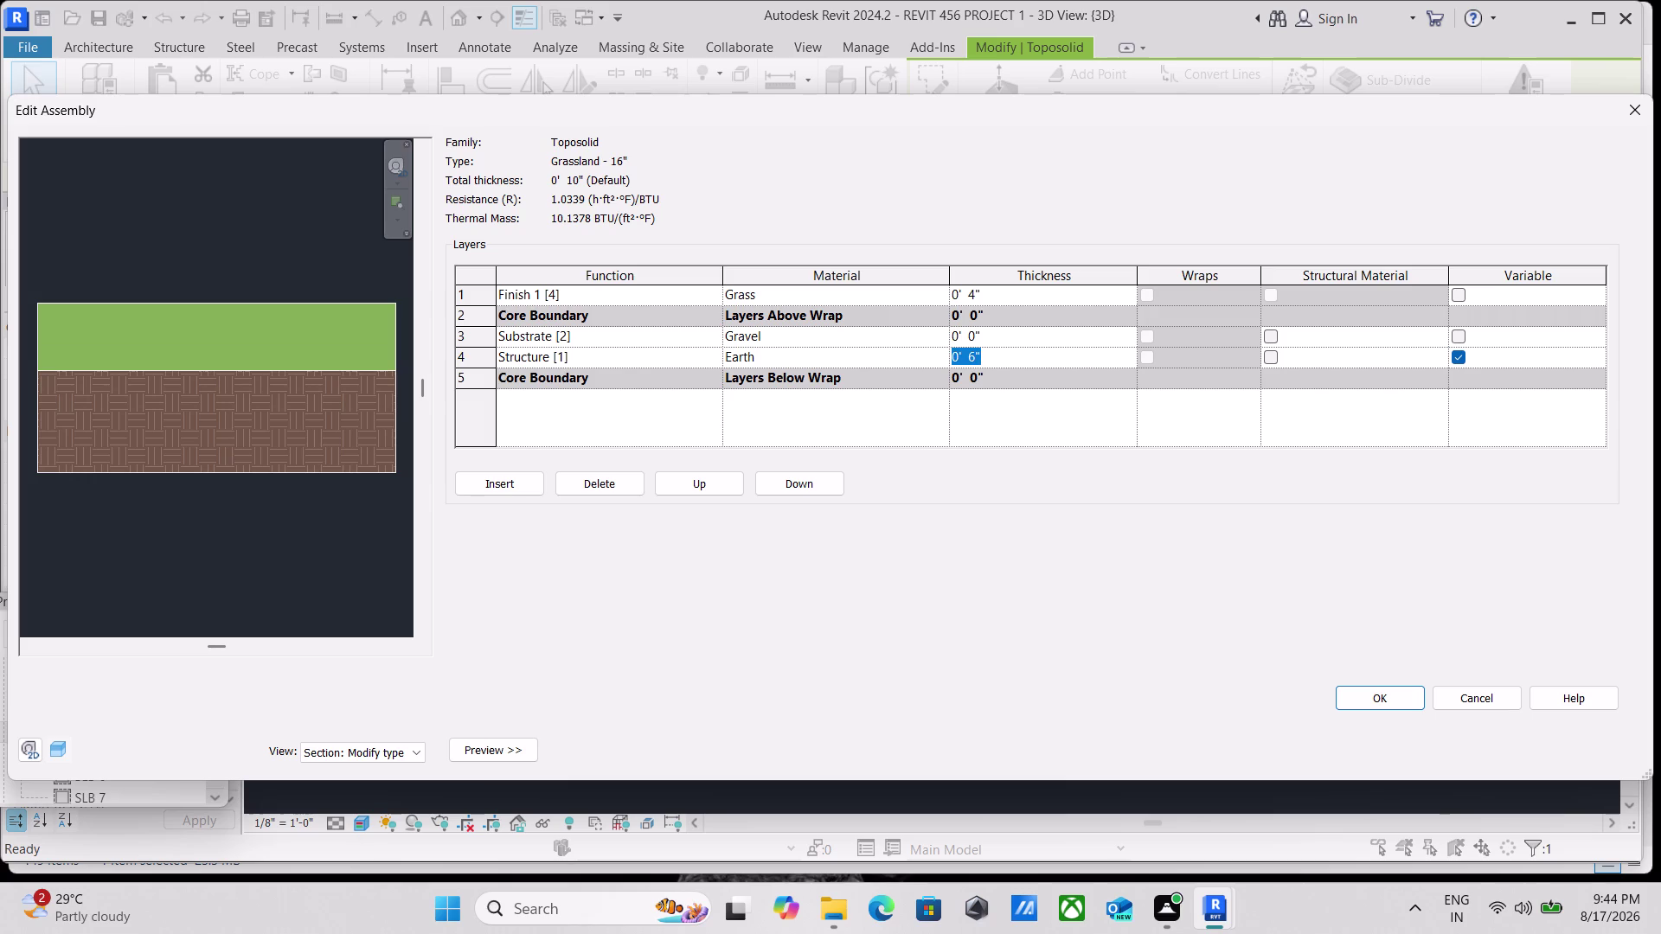
click(1402, 691)
click(974, 460)
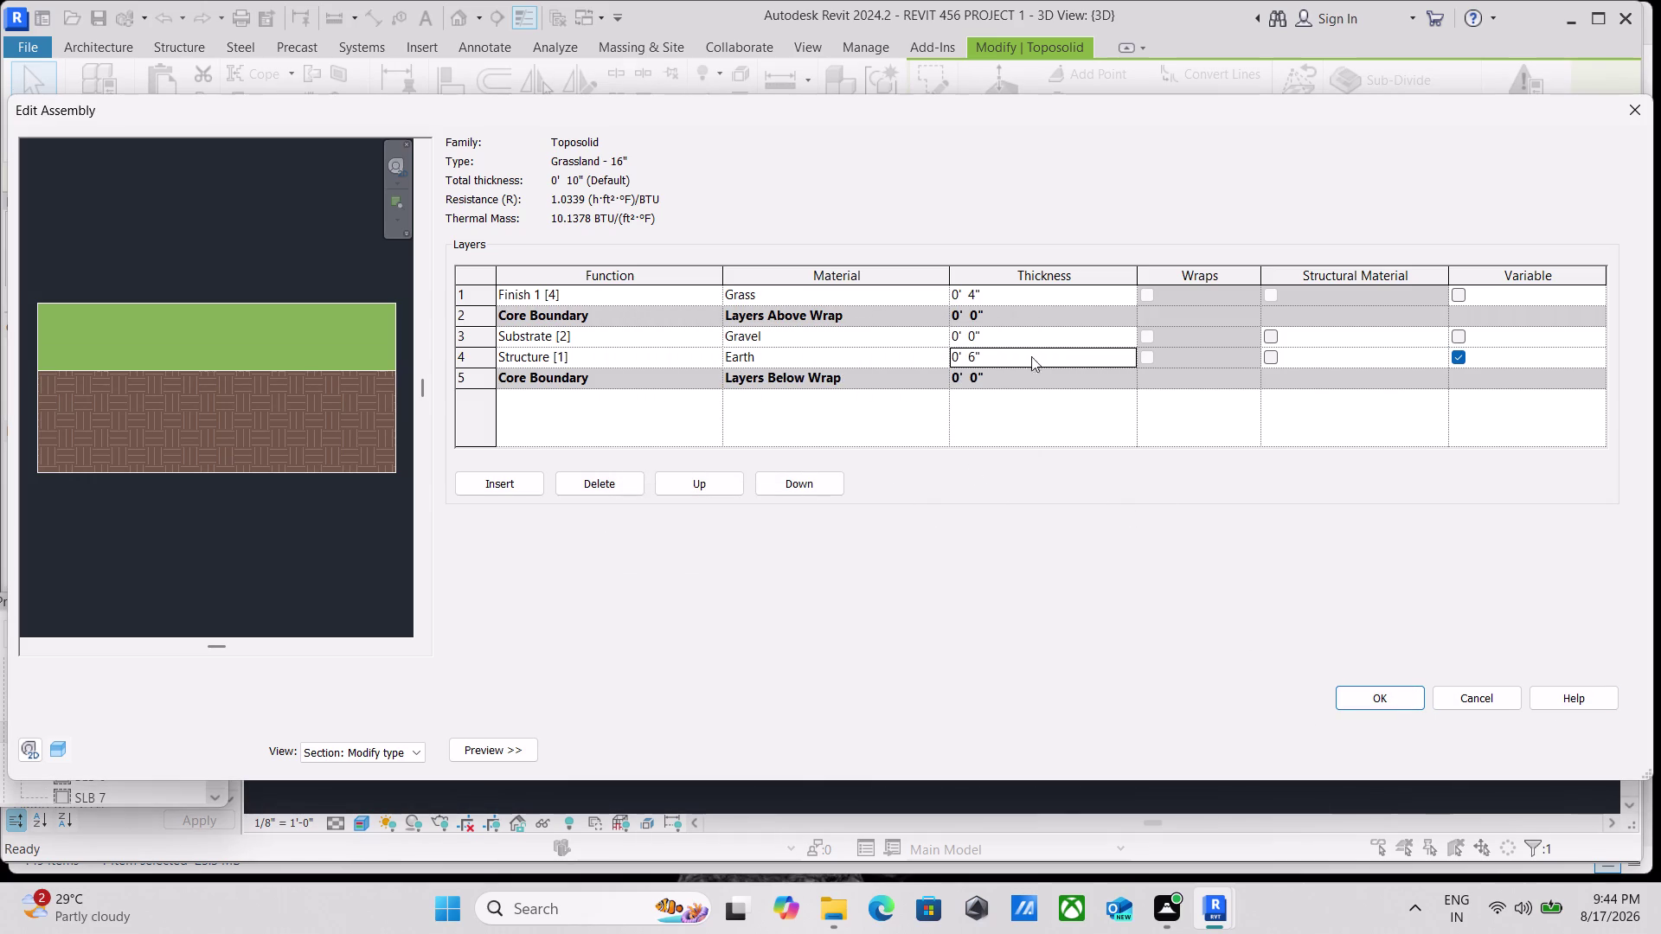
click(1377, 699)
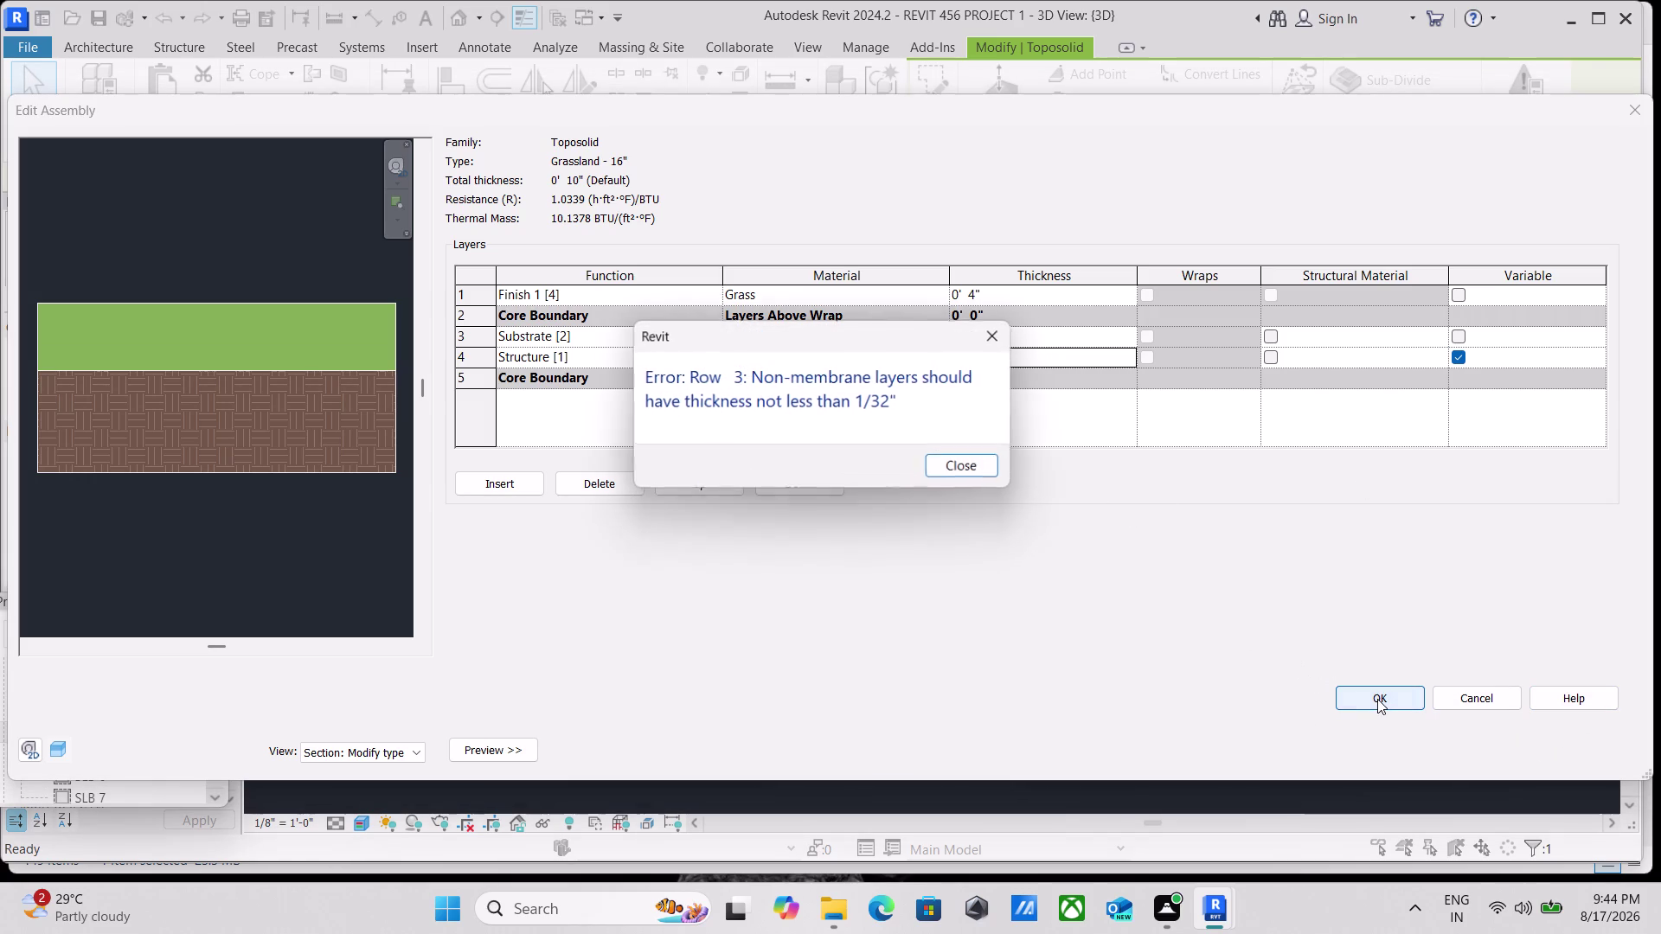
click(963, 466)
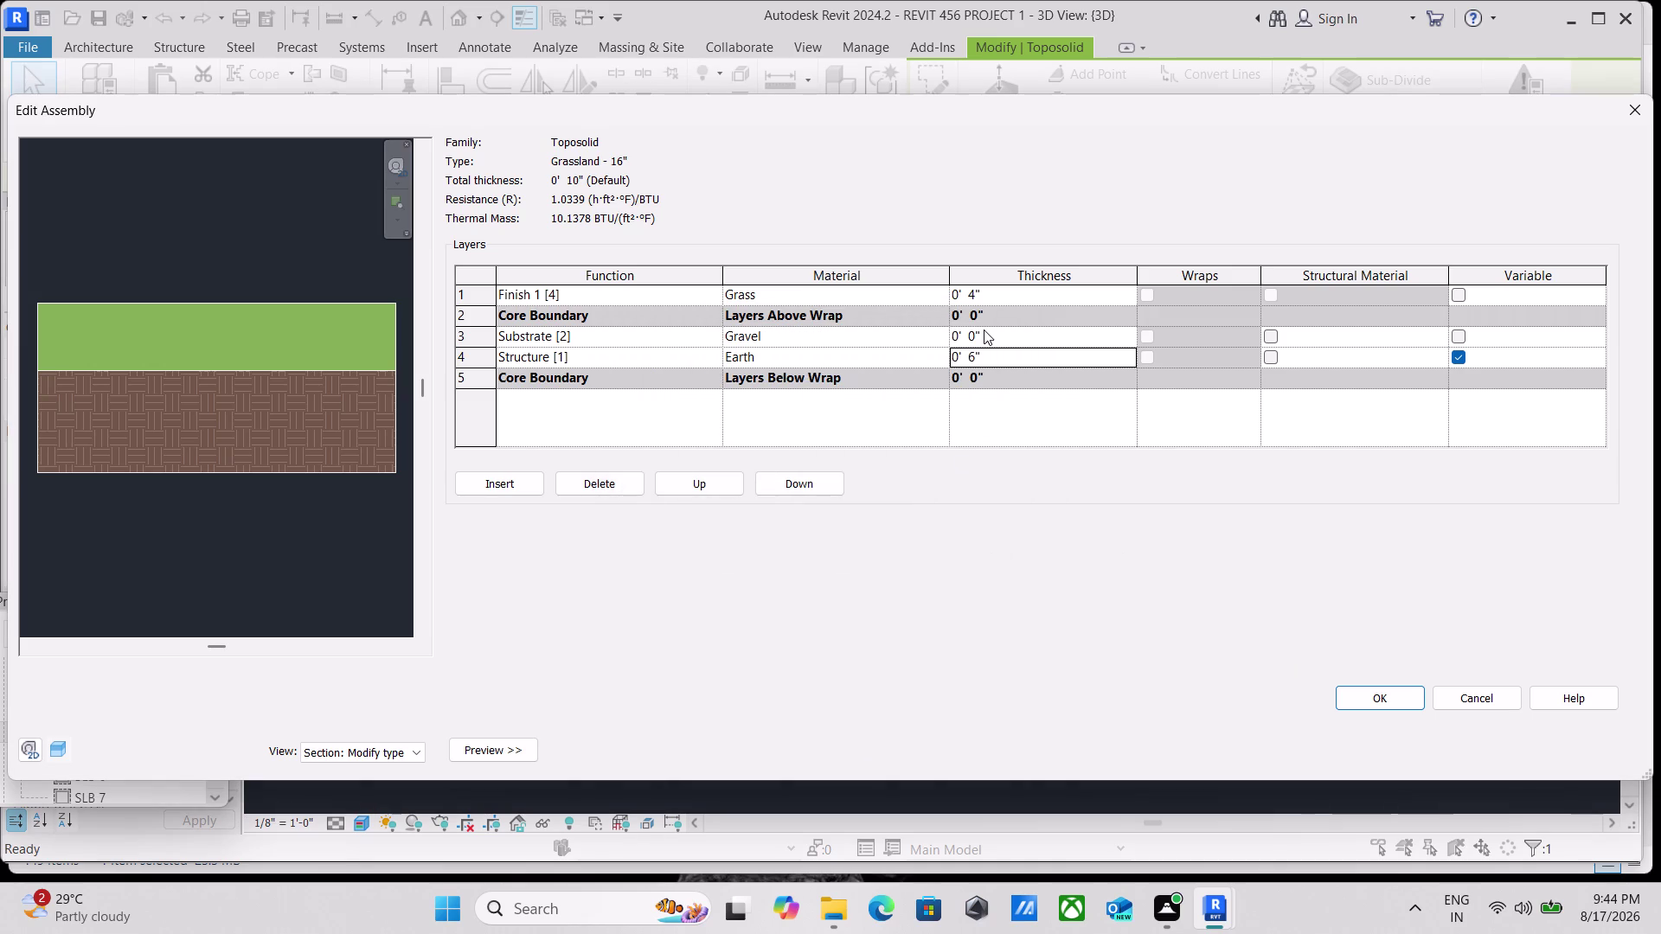
Set the Gravel layer to 2" and apply the 1' 0" Grassland type.
click(983, 330)
drag(1029, 344, 1023, 345)
drag(1024, 344, 914, 331)
key(1)
key(BackSpace)
key(2)
key(shift+quotedbl)
click(1388, 697)
scroll(down, 3)
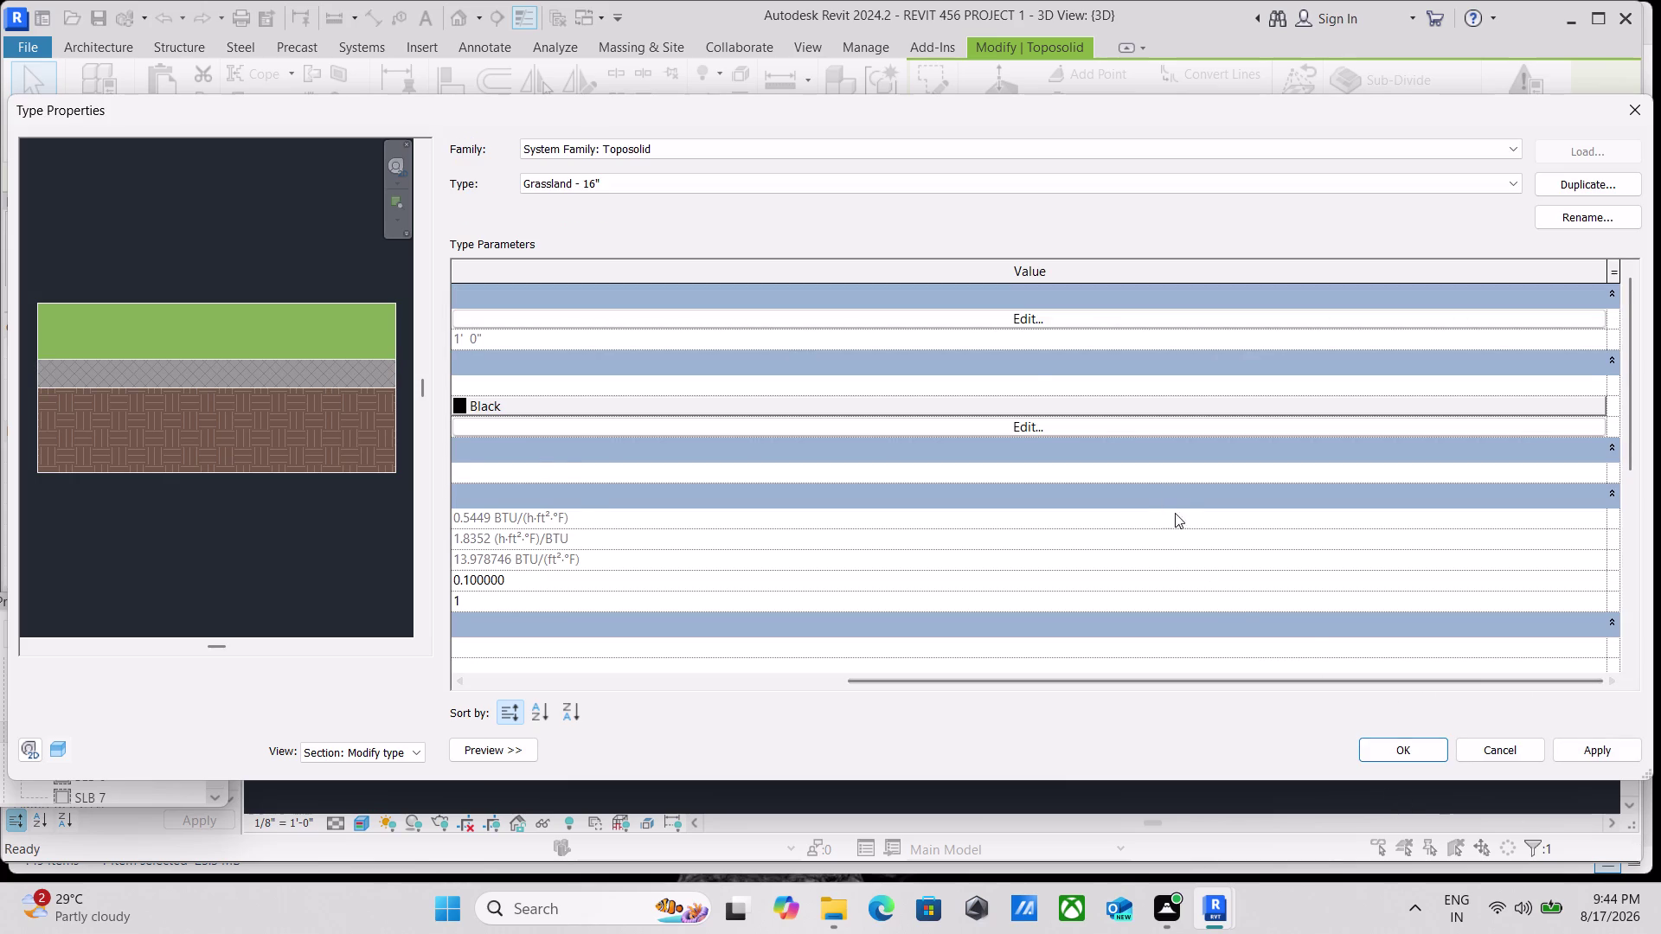
click(1582, 752)
click(1376, 752)
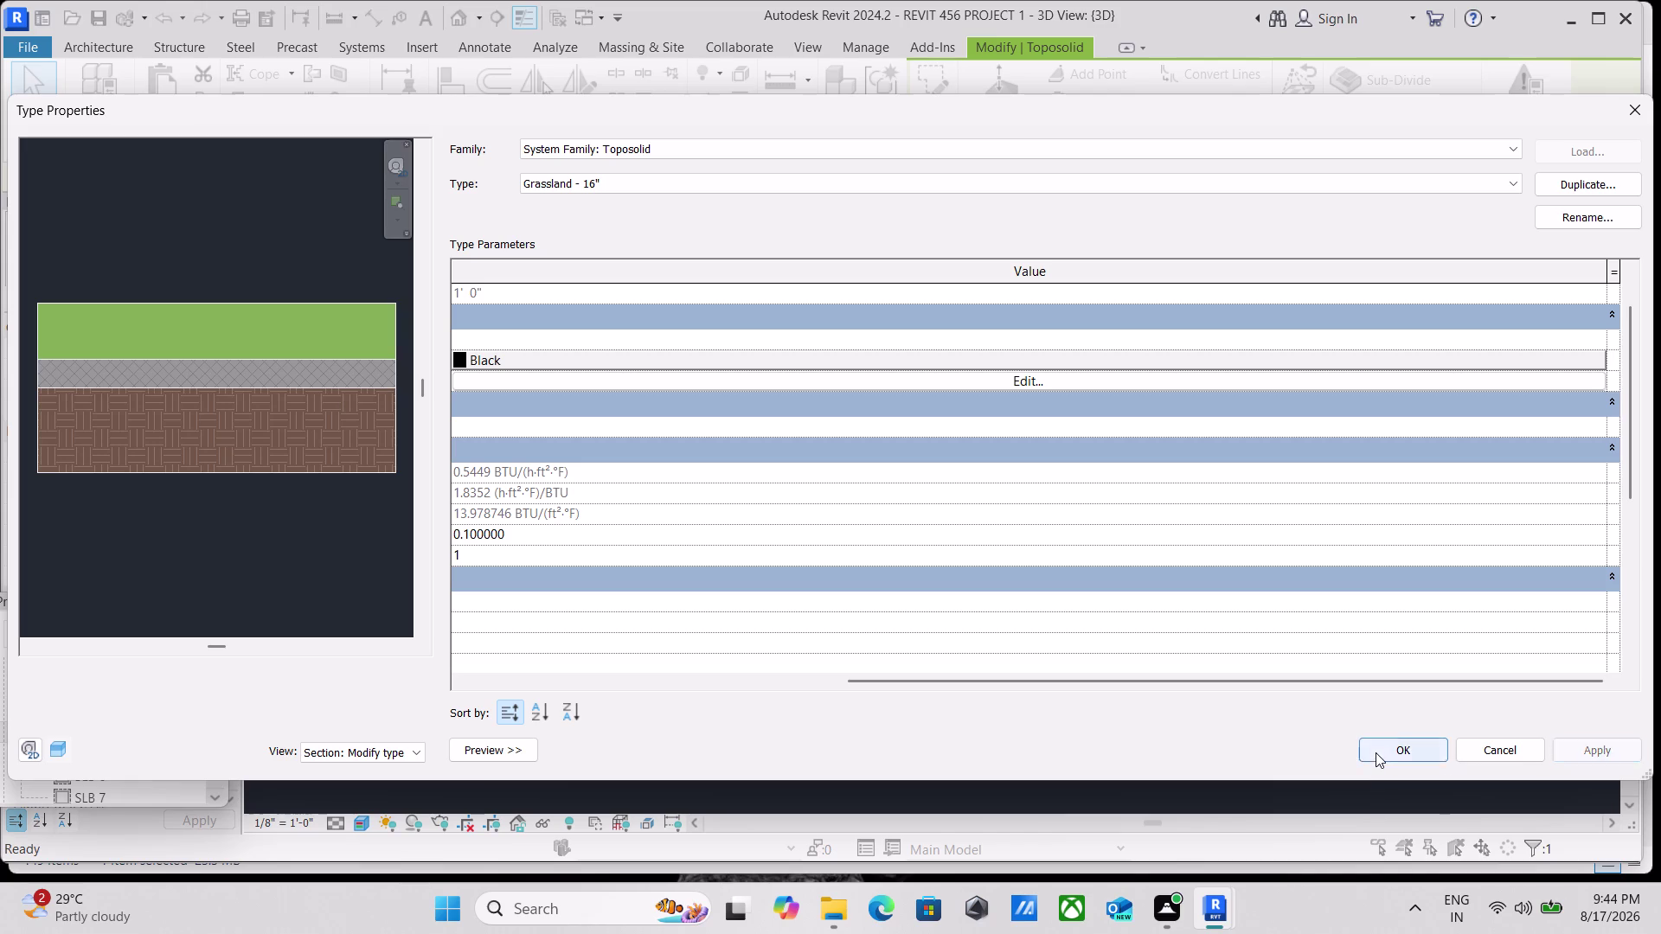
scroll(down, 3)
scroll(down, 3)
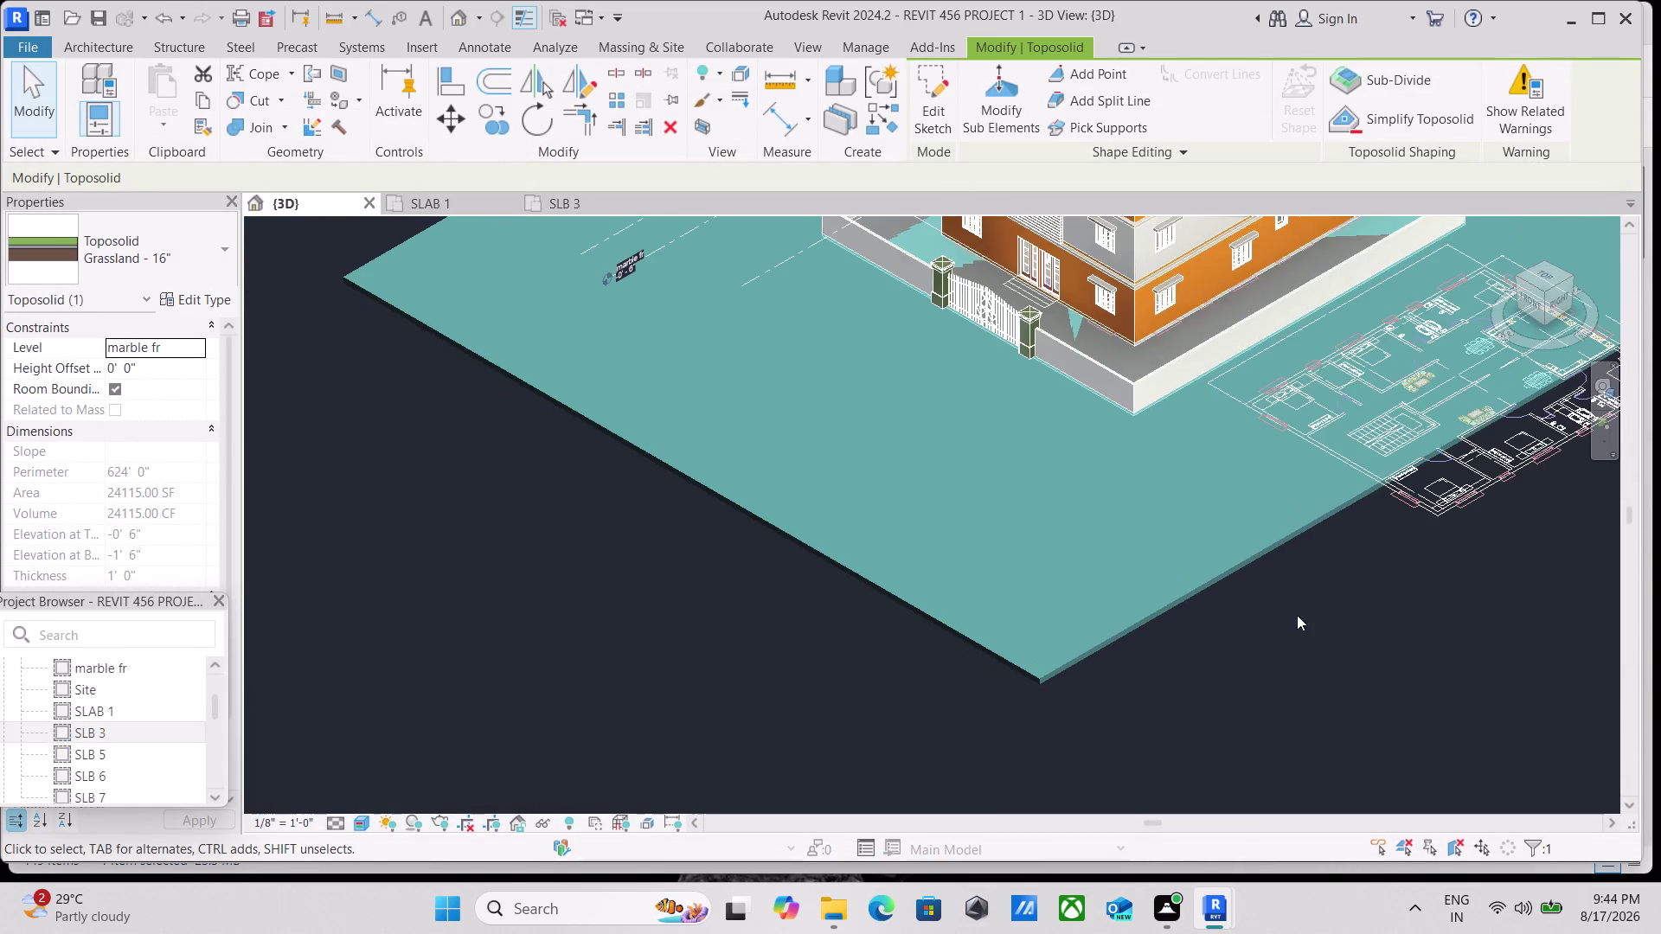
Deselect the toposolid, pan toward the gated entrance and switch to a straight-on front view.
key(Escape)
scroll(up, 3)
middle_drag(1160, 480, 1171, 812)
scroll(up, 3)
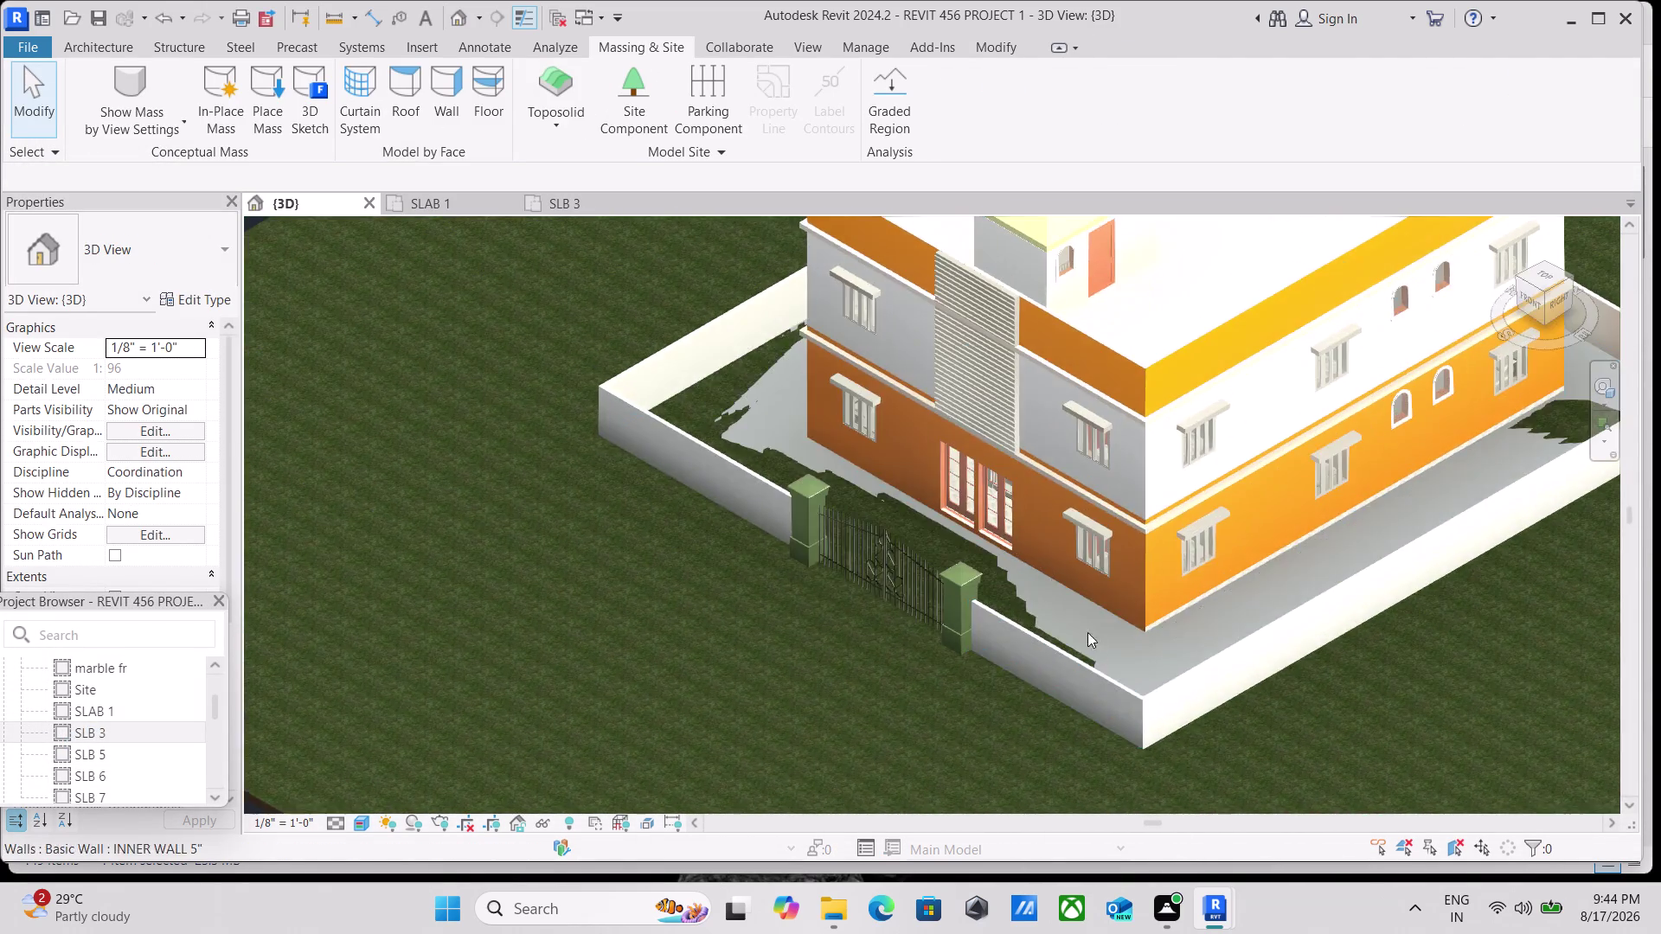
scroll(up, 3)
scroll(up, 3)
middle_drag(899, 487, 868, 503)
scroll(down, 3)
scroll(down, 3)
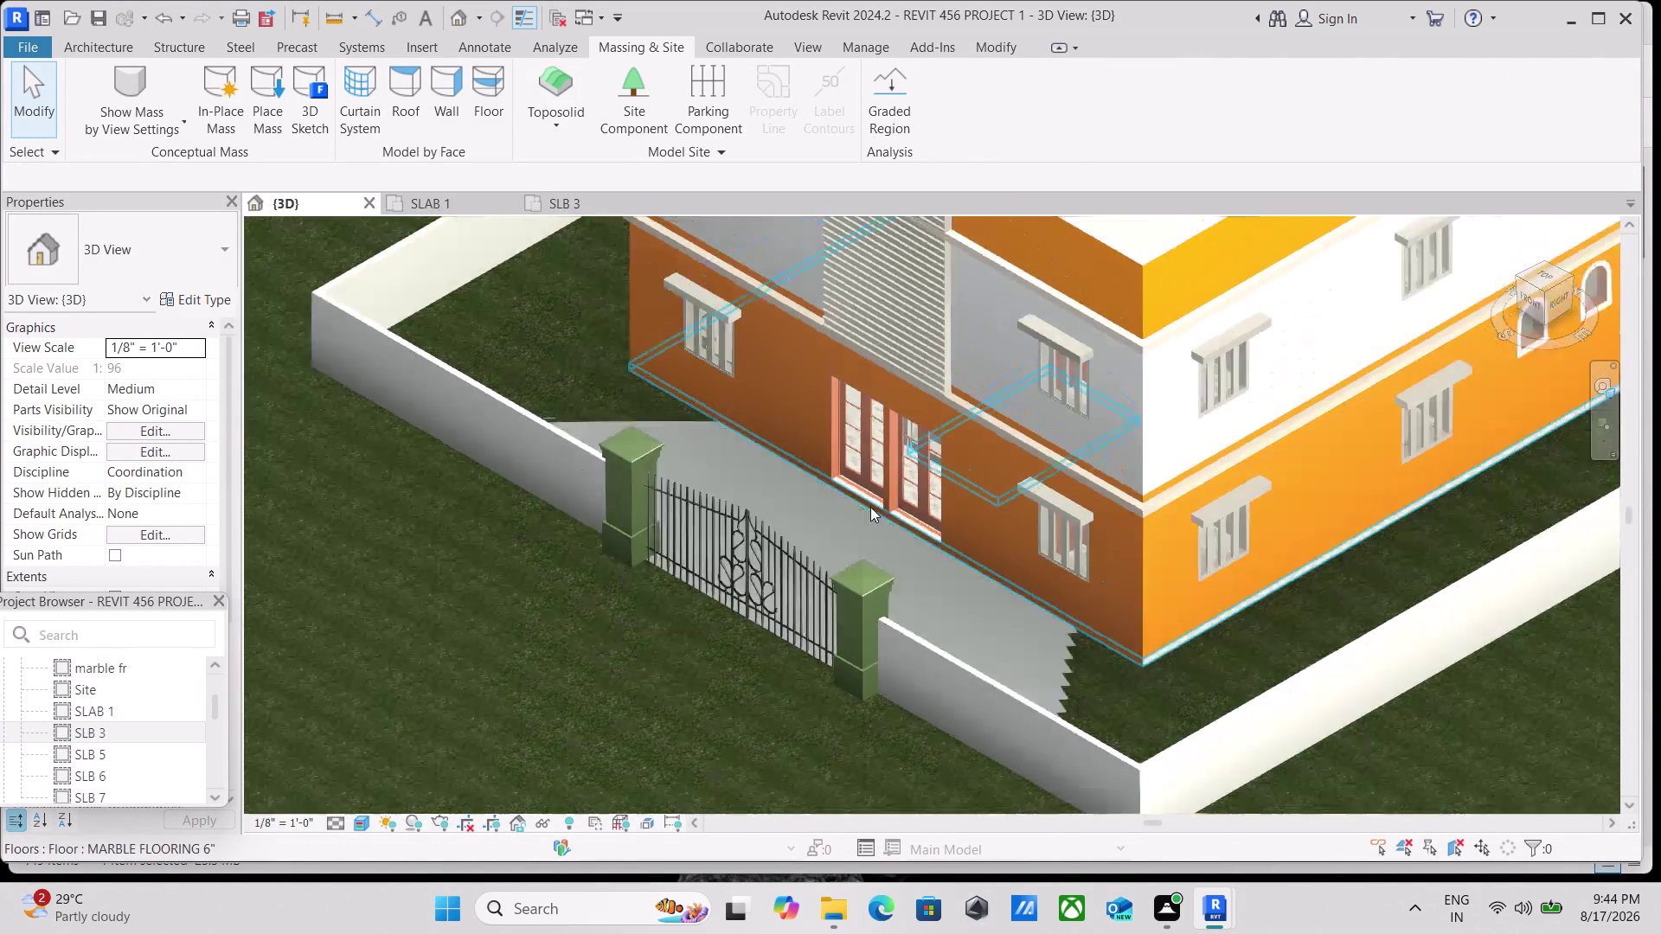
scroll(down, 3)
scroll(down, 3)
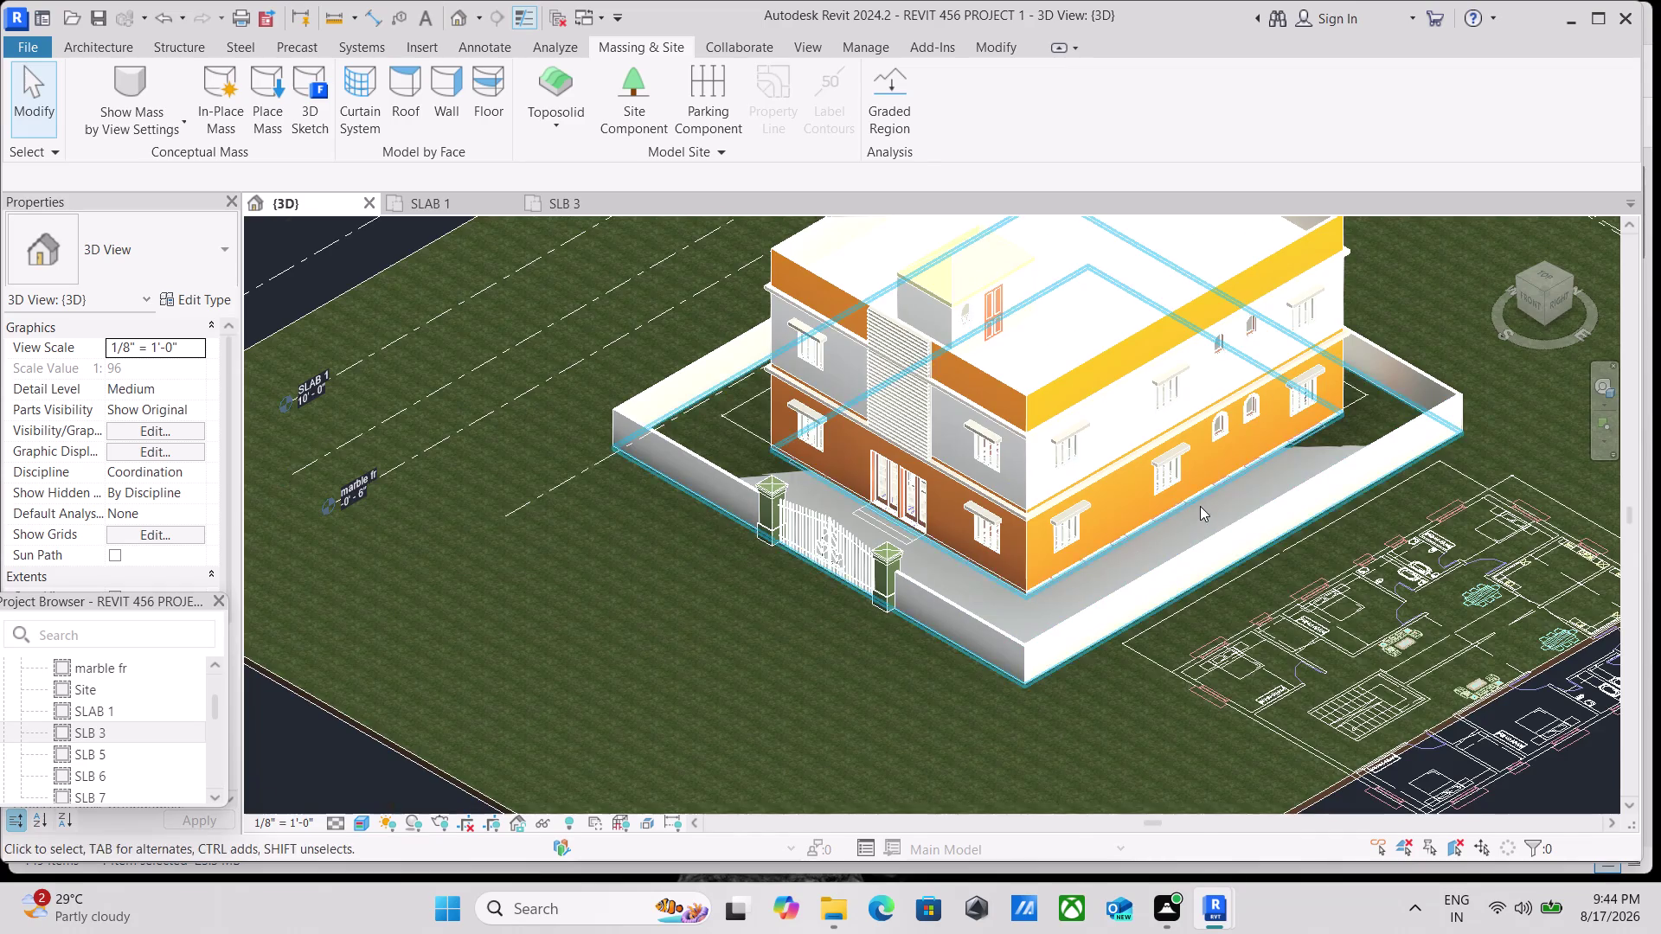
scroll(up, 3)
scroll(down, 3)
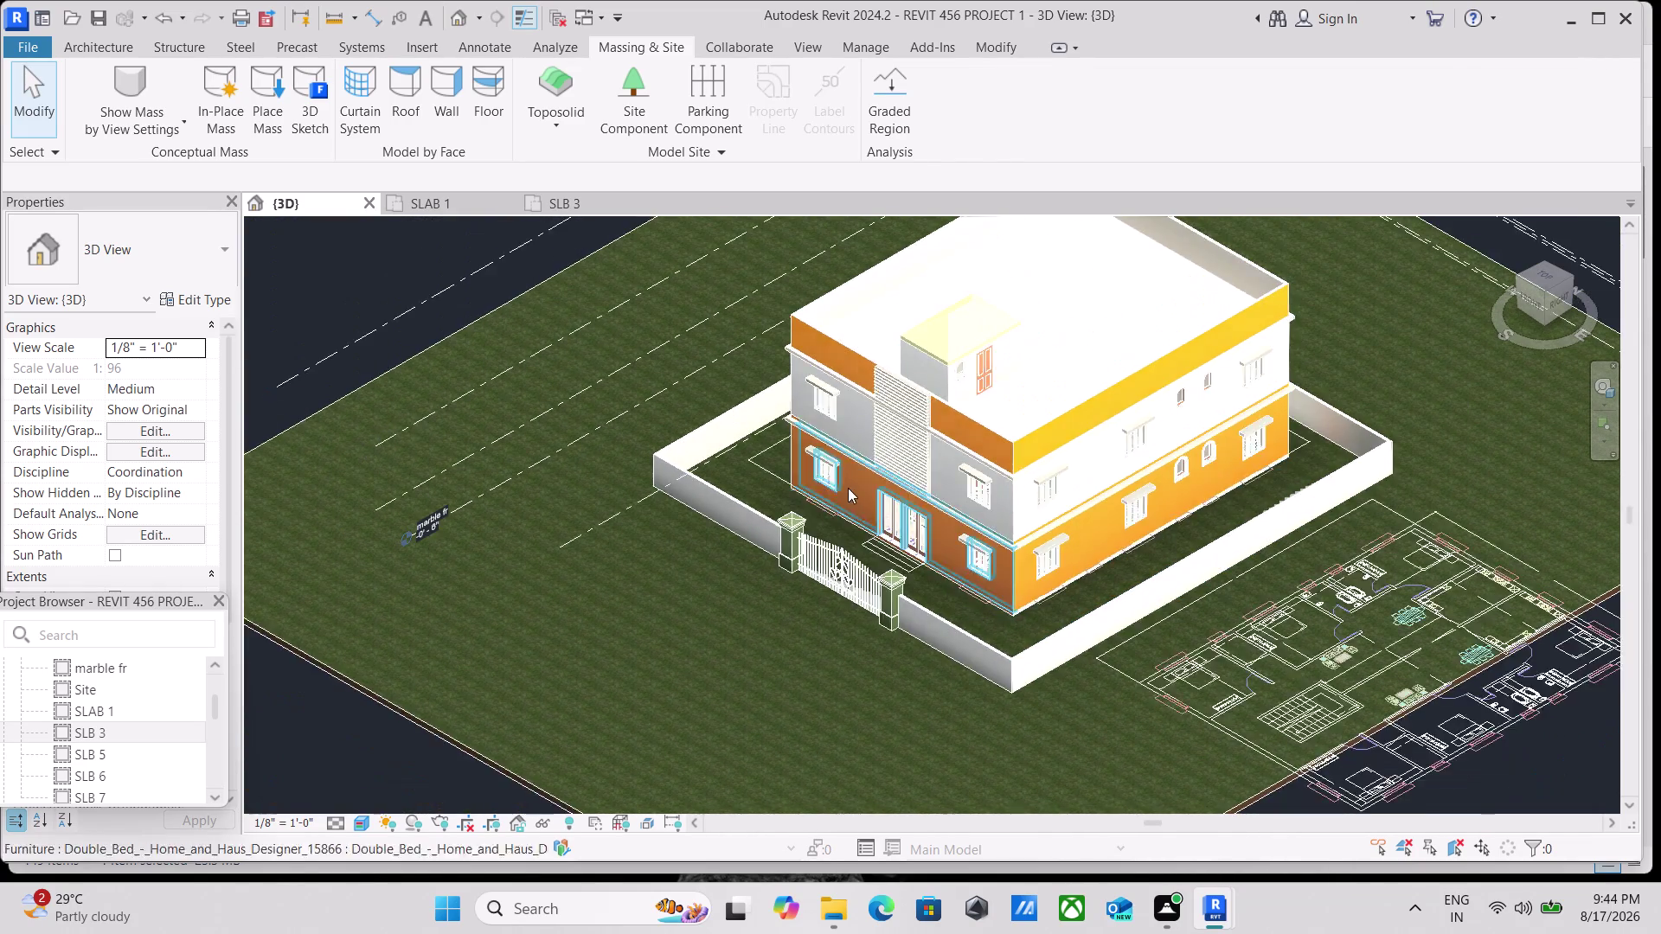
scroll(up, 3)
scroll(up, 3)
scroll(down, 3)
scroll(down, 3)
click(1536, 302)
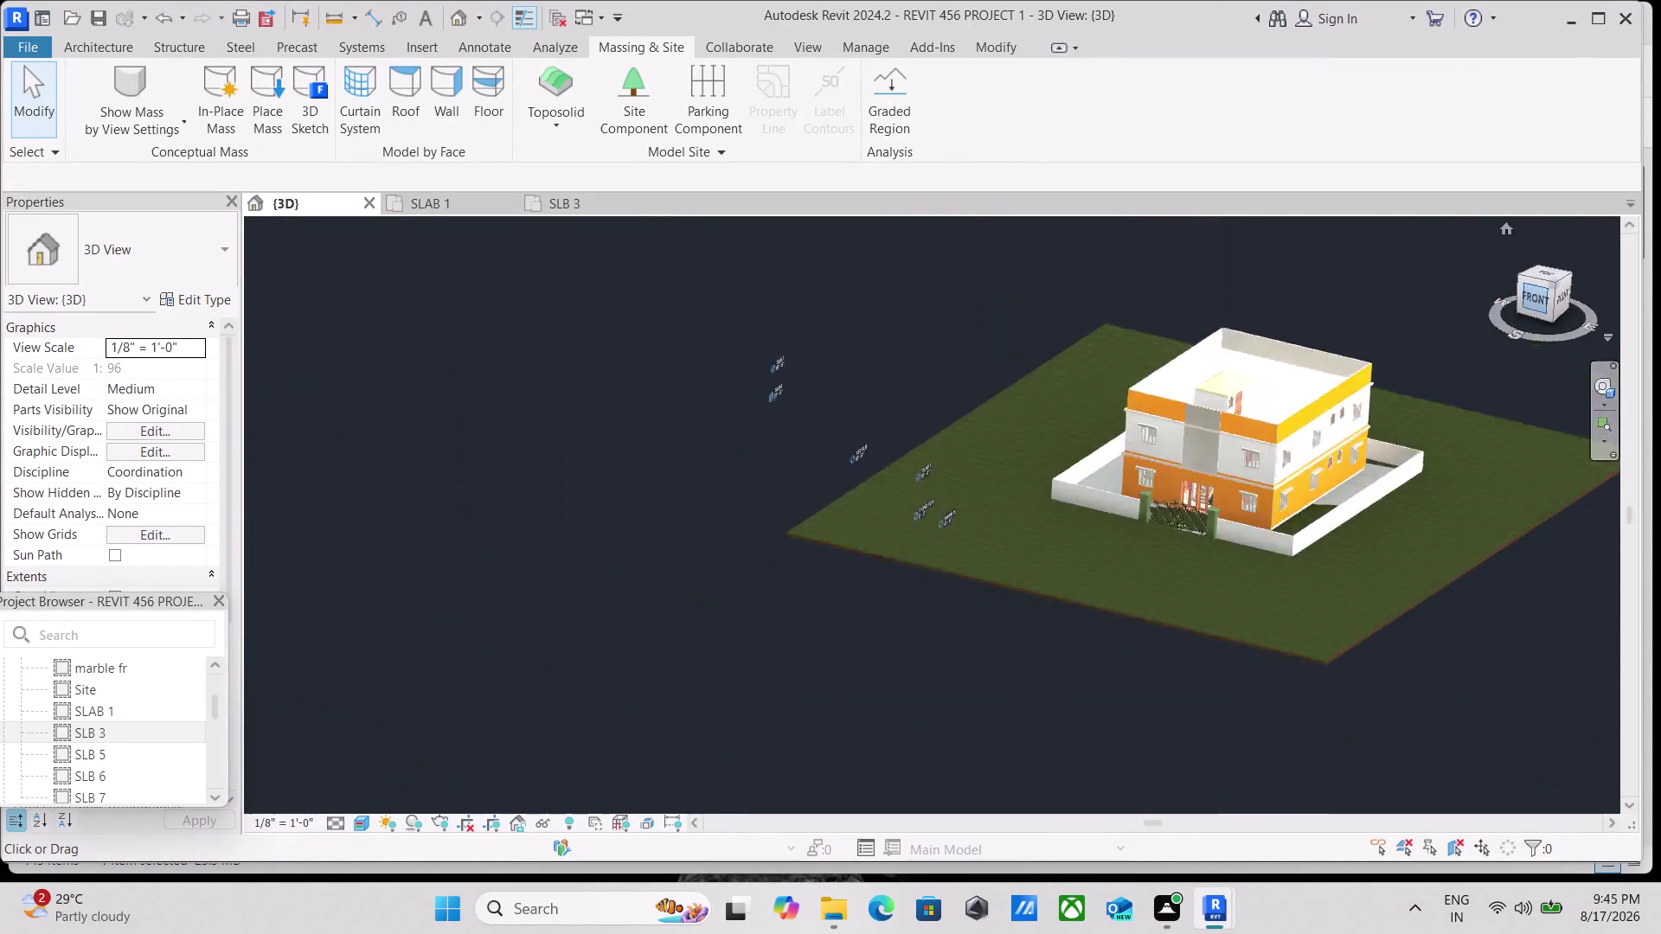
Pan along the marble fr line to frame the house front, then select the toposolid.
scroll(up, 3)
scroll(up, 3)
scroll(up, 3)
scroll(up, 3)
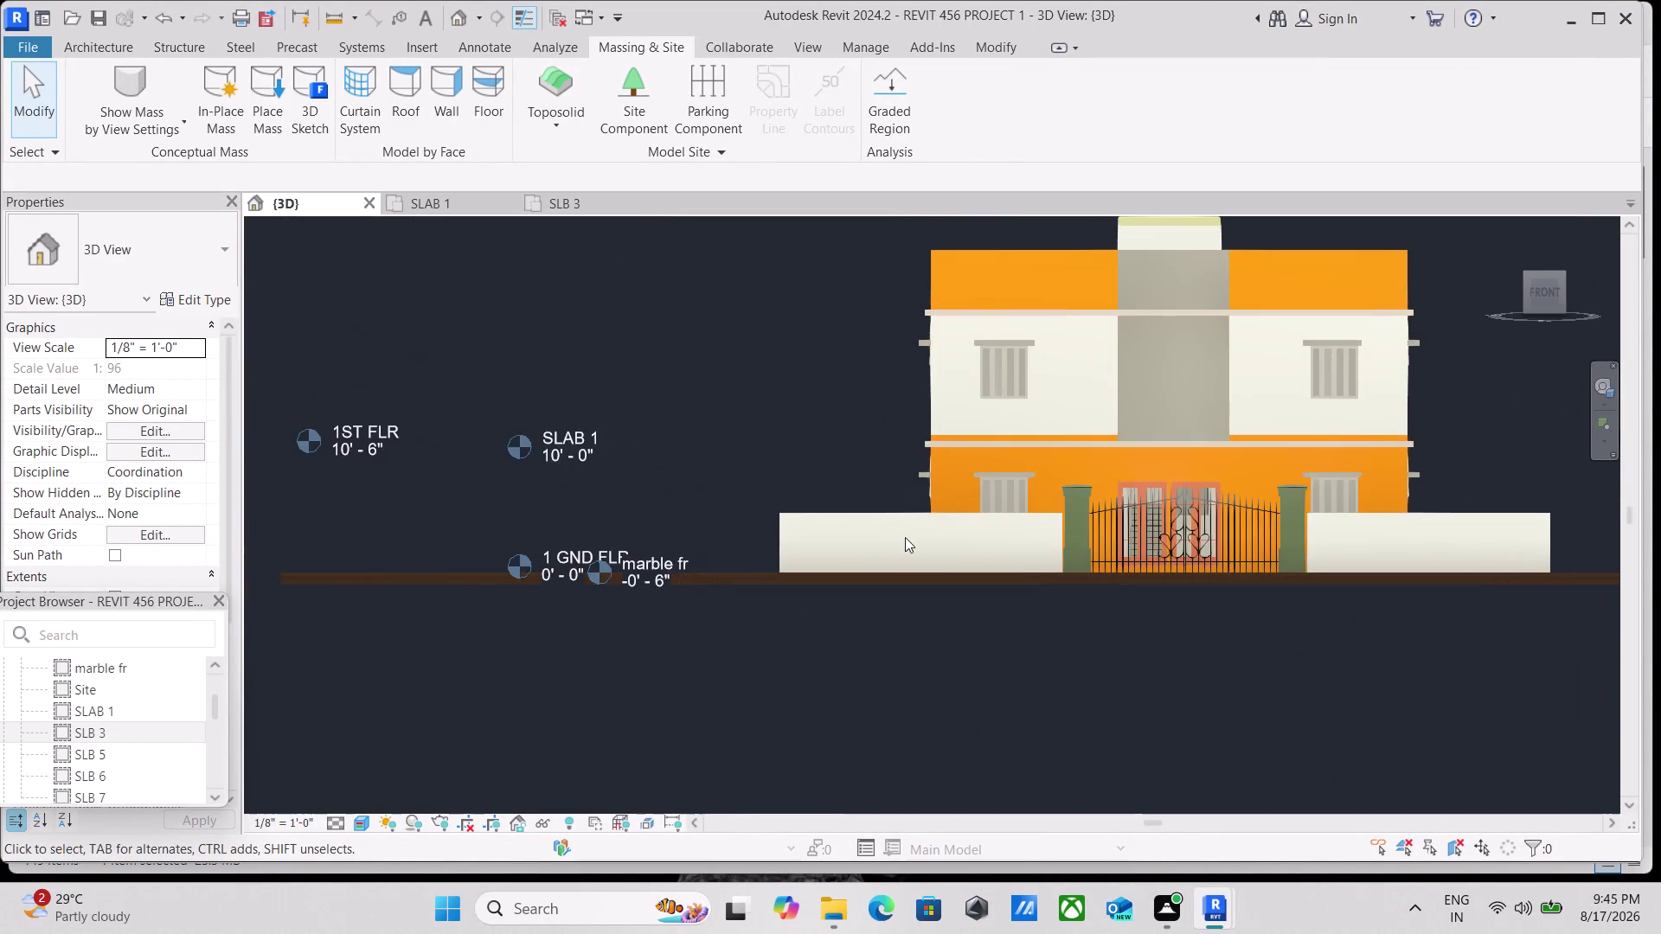
scroll(up, 3)
scroll(up, 3)
scroll(down, 3)
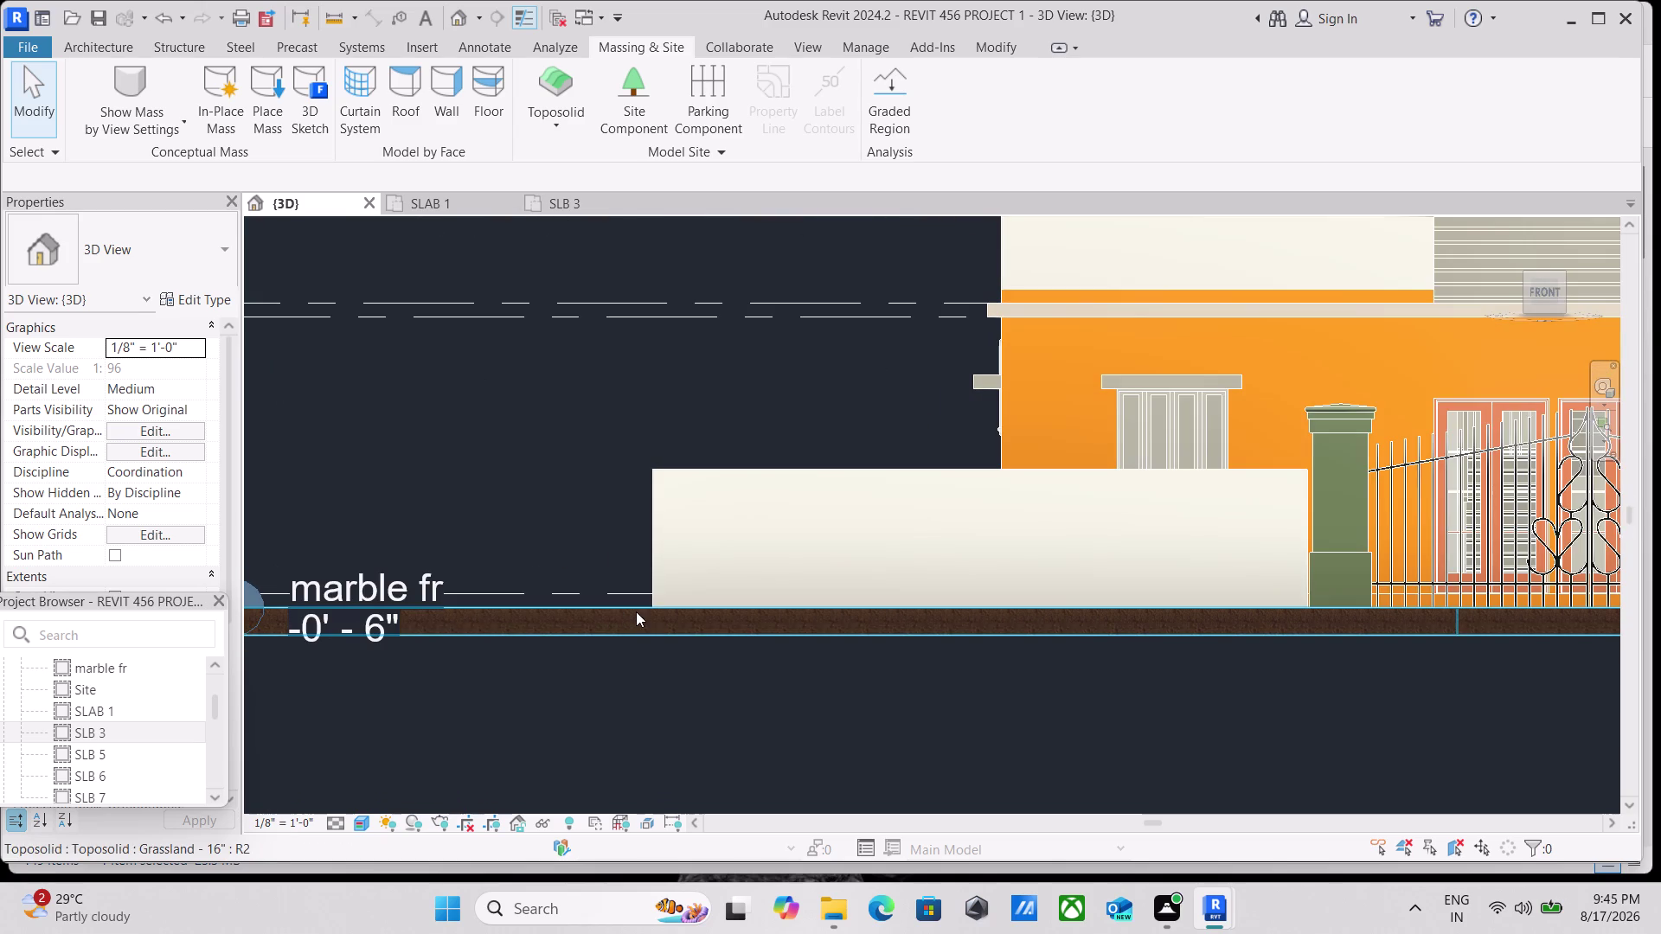
scroll(down, 3)
middle_drag(654, 583, 667, 634)
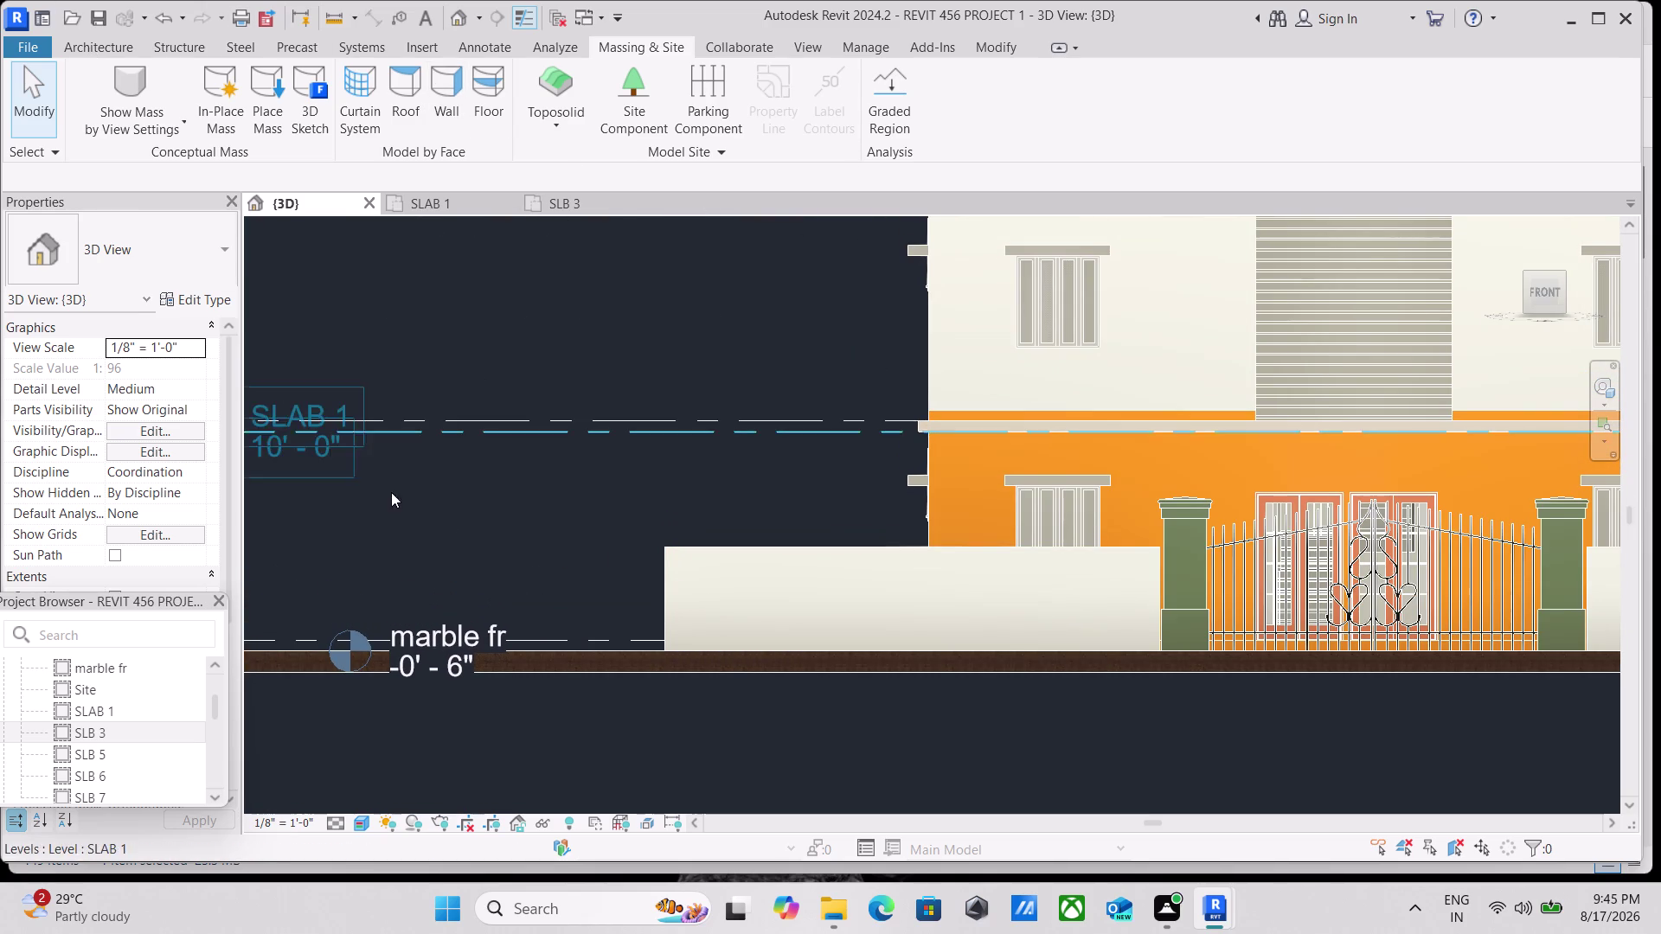
scroll(down, 3)
scroll(down, 3)
middle_drag(1278, 561, 1197, 699)
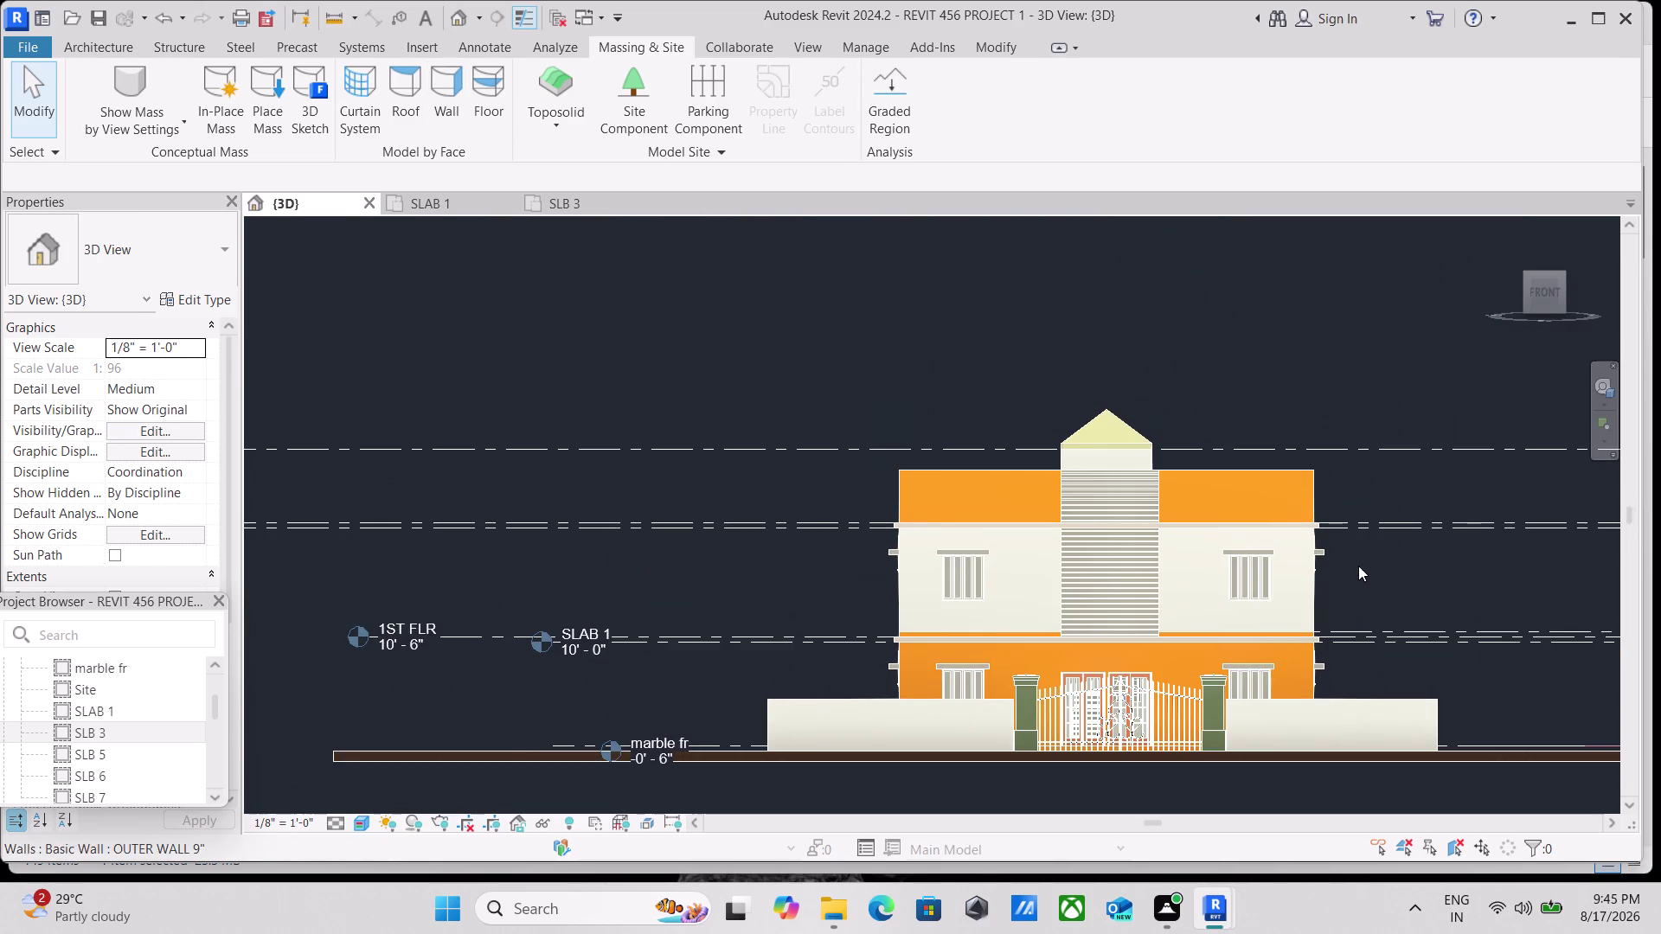
scroll(up, 3)
scroll(up, 3)
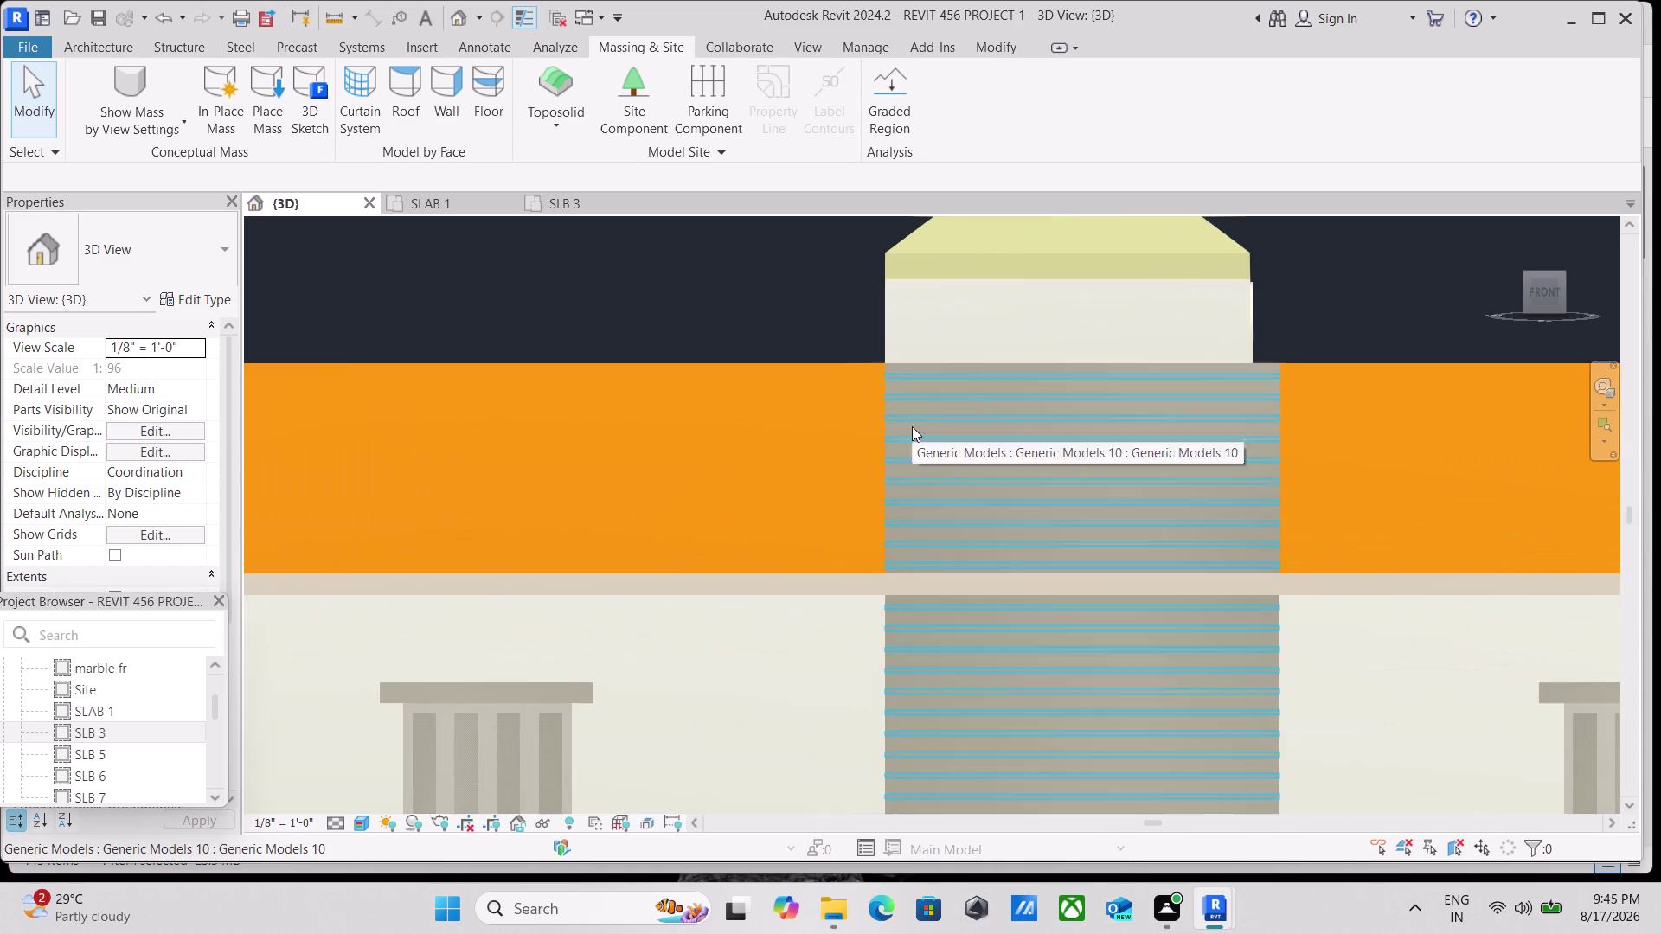
middle_drag(851, 410, 737, 467)
scroll(down, 3)
scroll(down, 3)
scroll(down, 3)
scroll(down, 3)
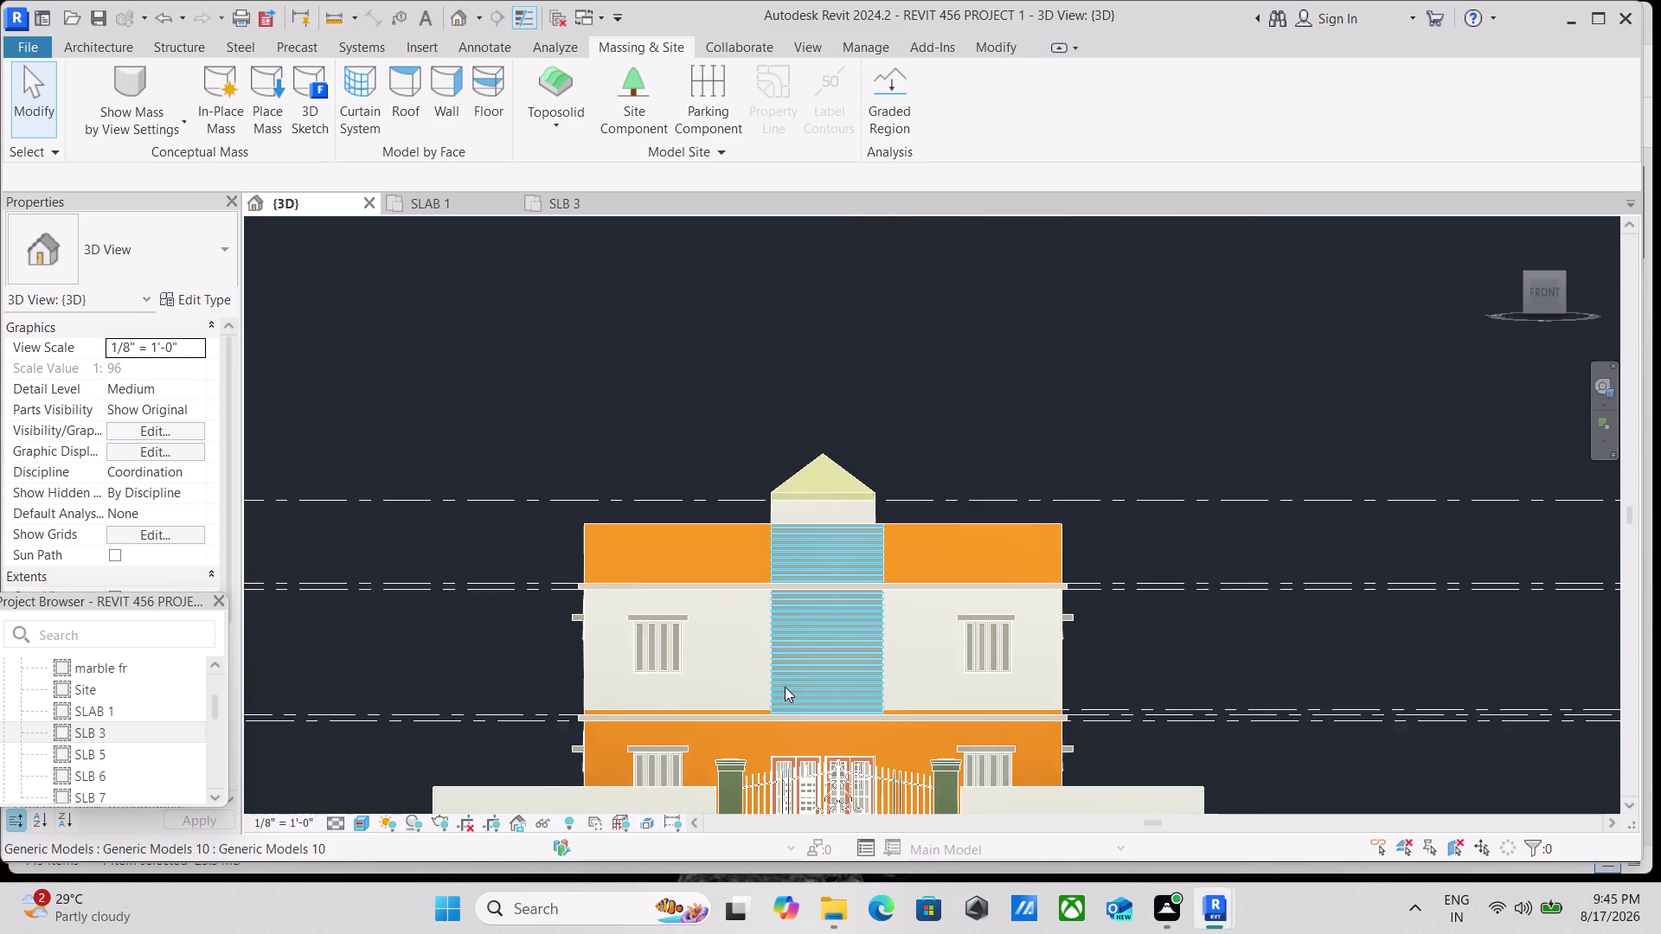
middle_drag(784, 687, 867, 404)
click(531, 577)
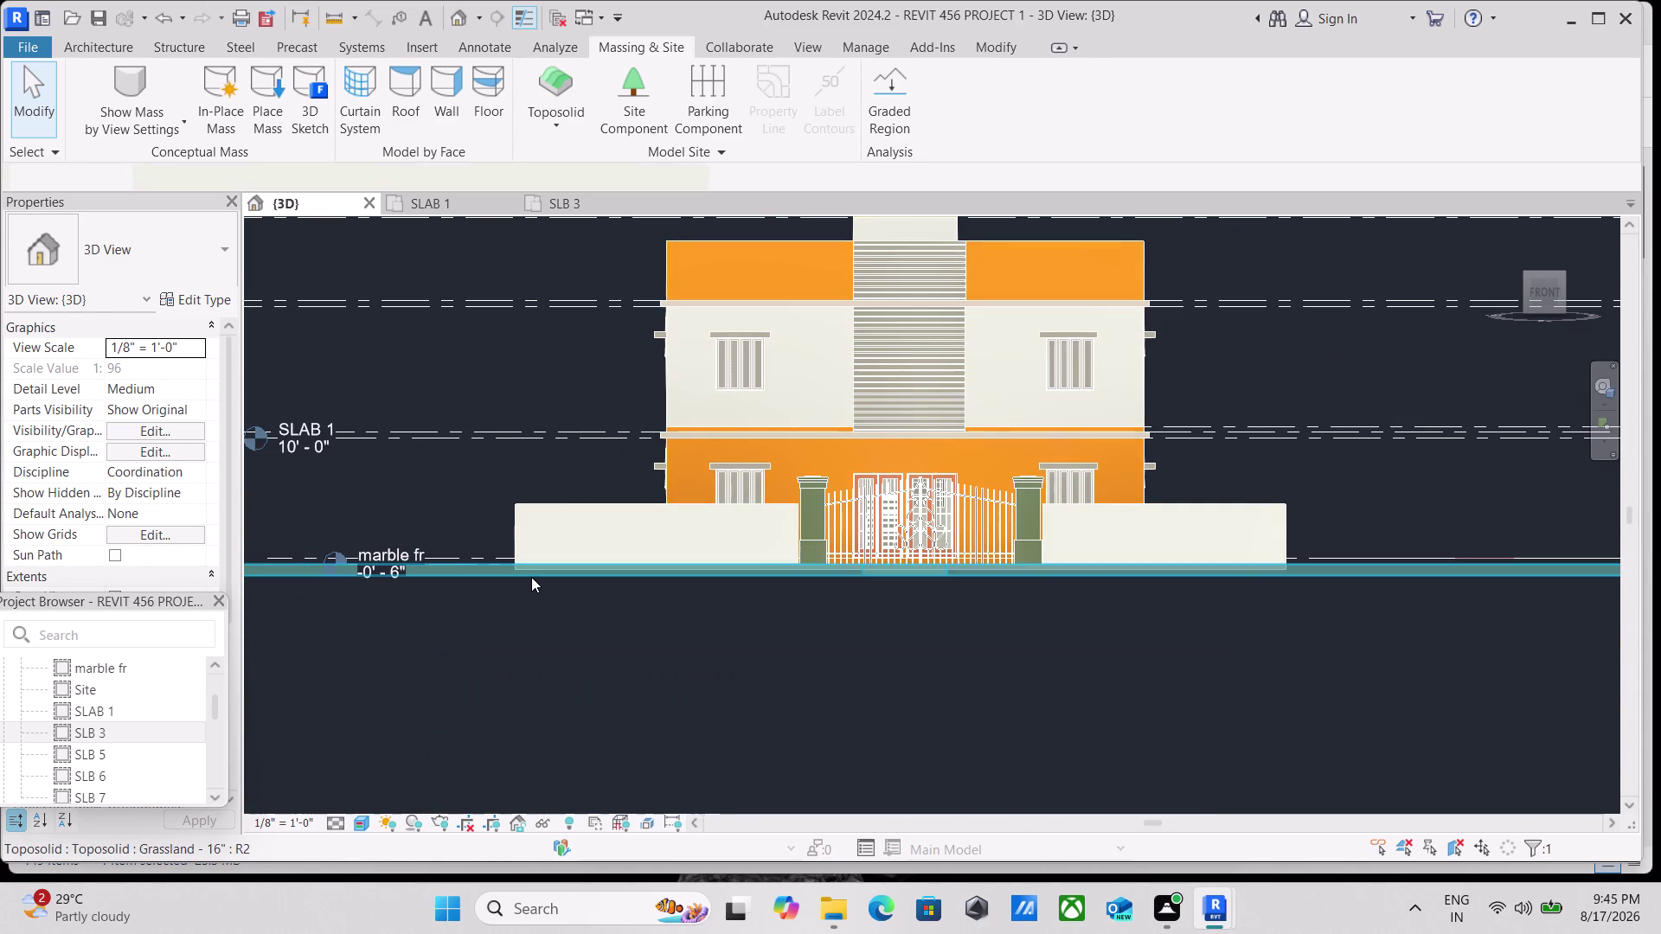
Move the toposolid from the marble floor corner down to the wall's base line.
scroll(up, 3)
middle_drag(457, 472, 475, 479)
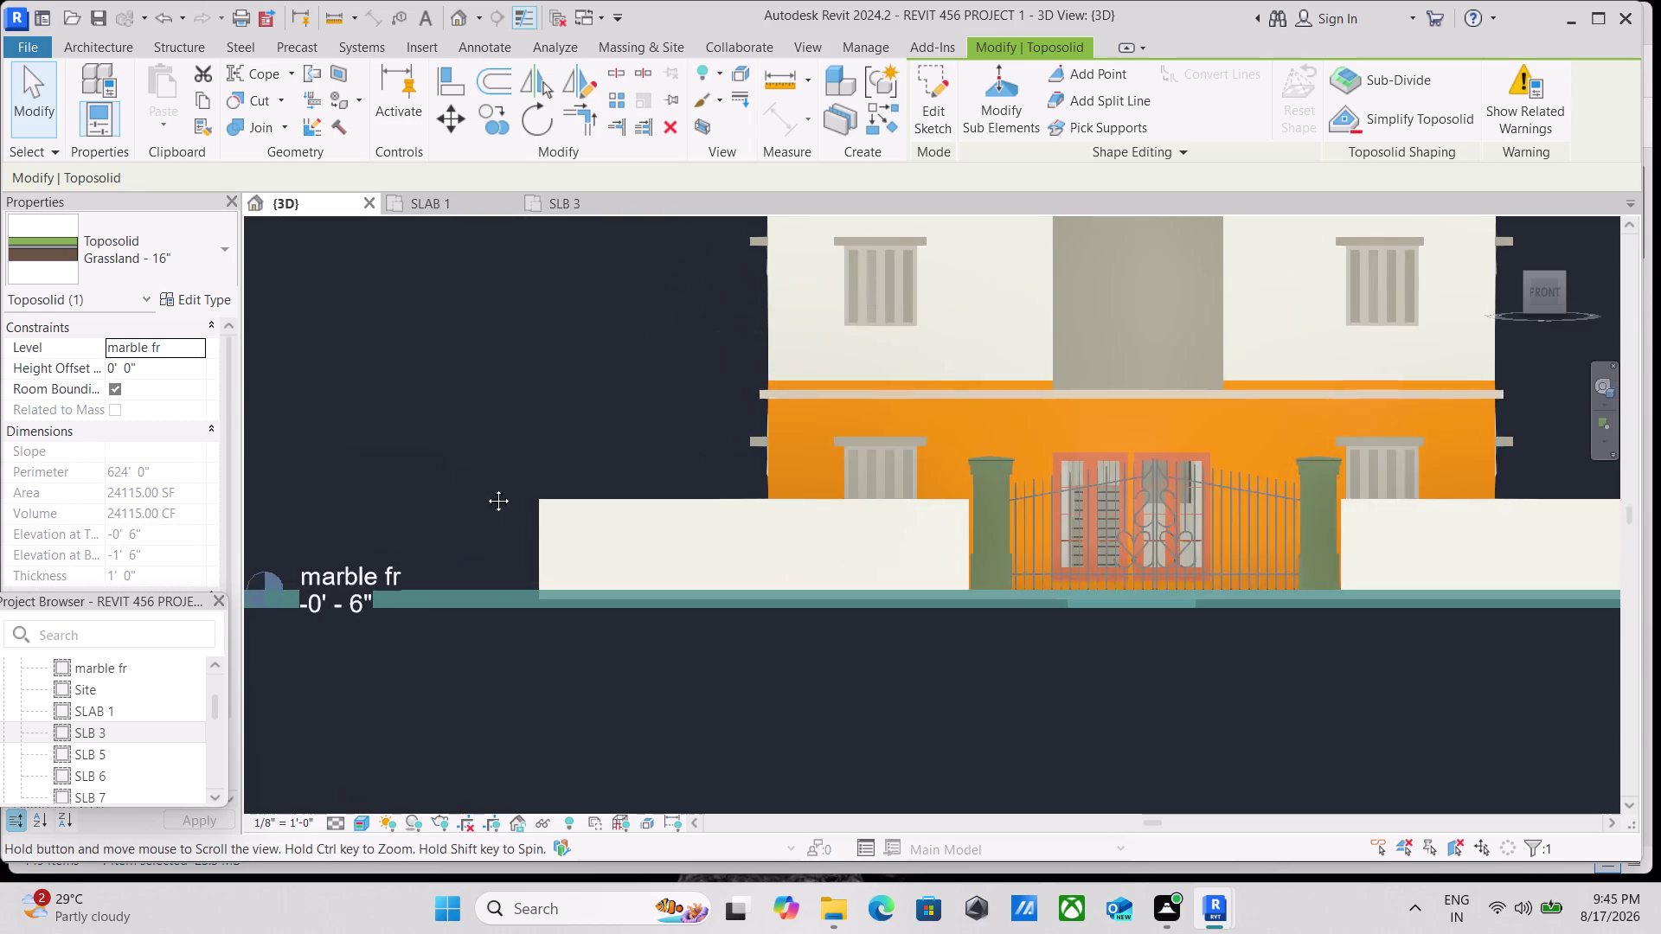
middle_drag(475, 480, 624, 567)
click(444, 110)
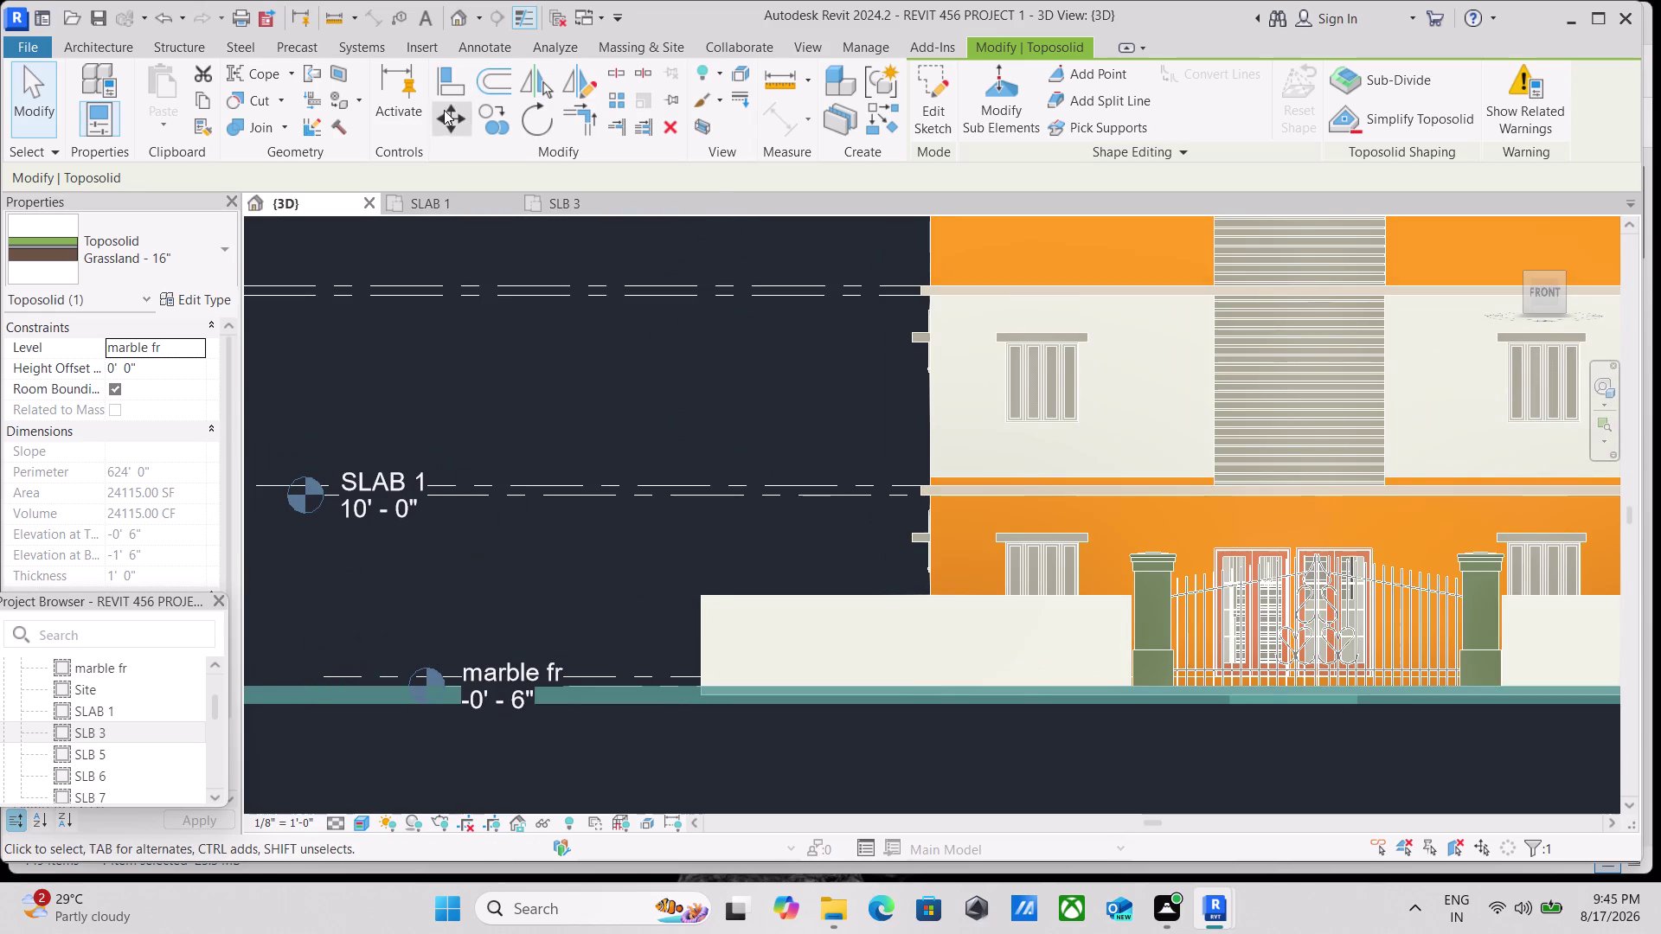
scroll(up, 3)
scroll(up, 3)
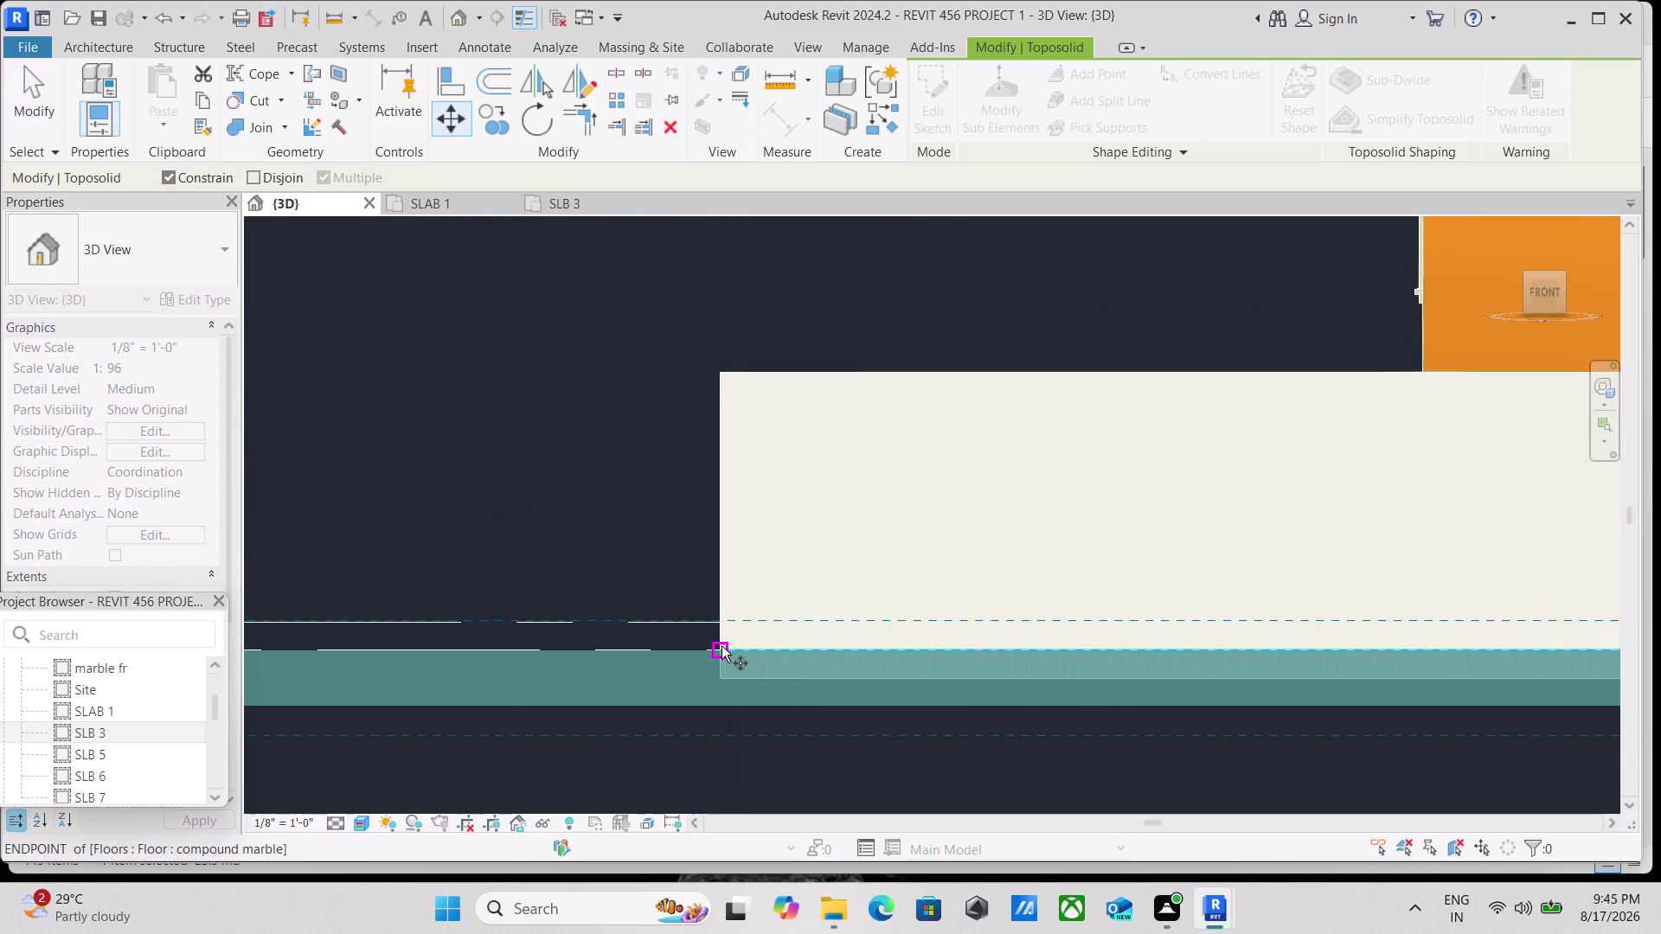
click(721, 647)
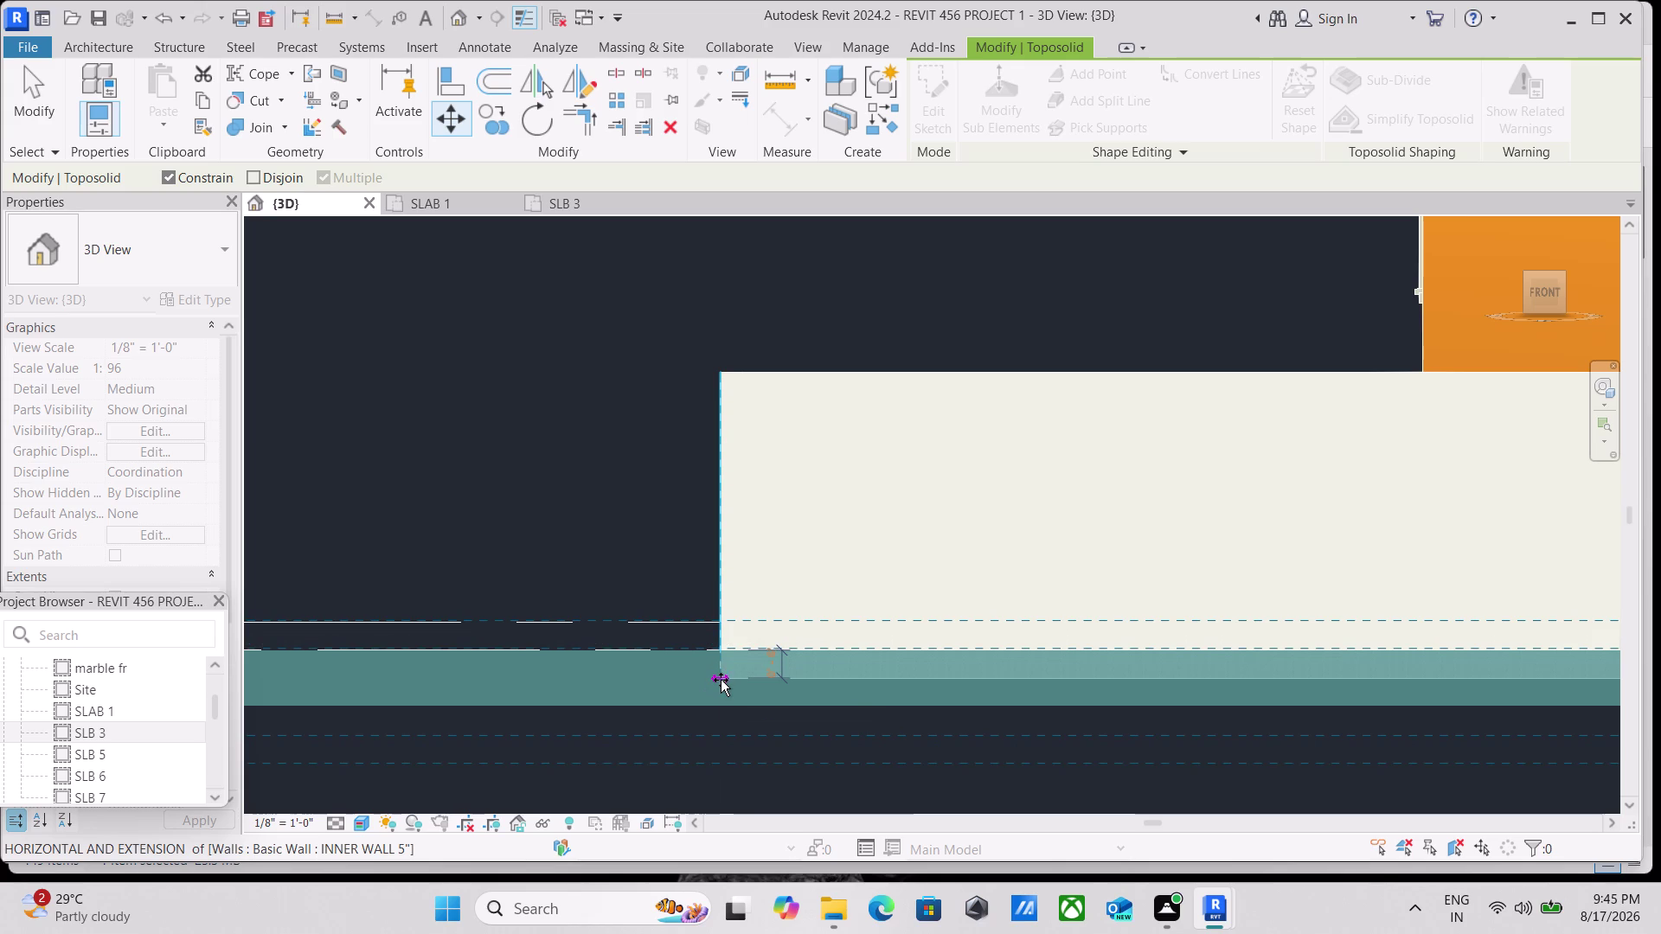
scroll(up, 3)
click(726, 672)
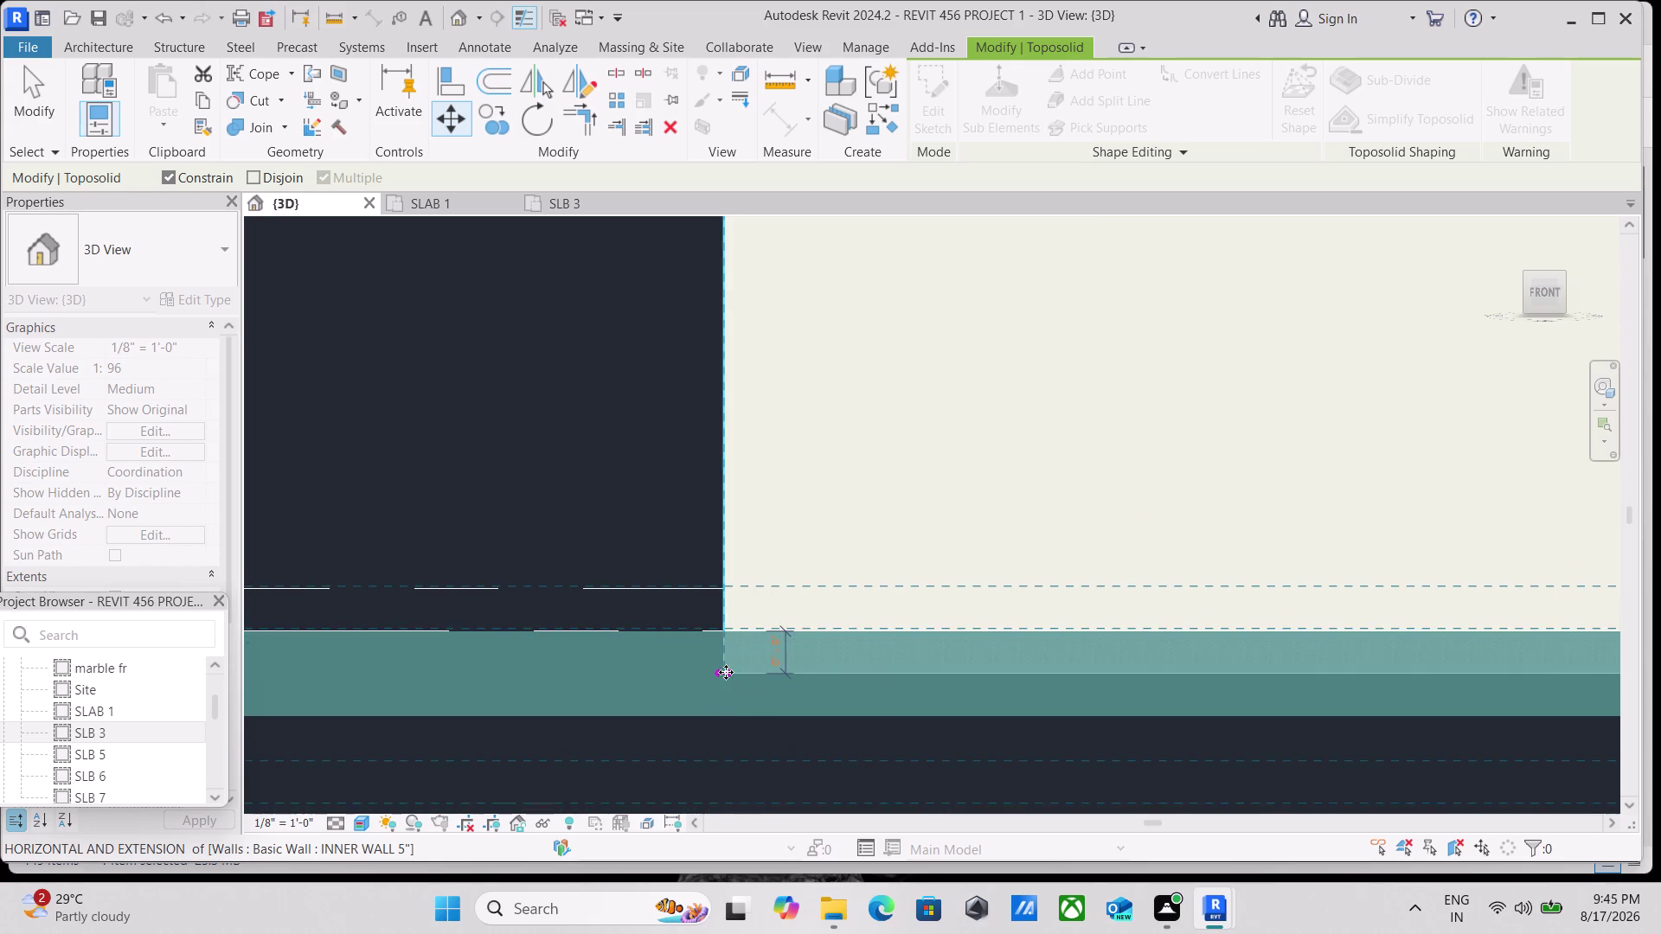
Check the toposolid's new minus one foot position along the house front, then deselect it.
scroll(down, 3)
scroll(down, 3)
middle_drag(985, 685, 610, 733)
scroll(down, 3)
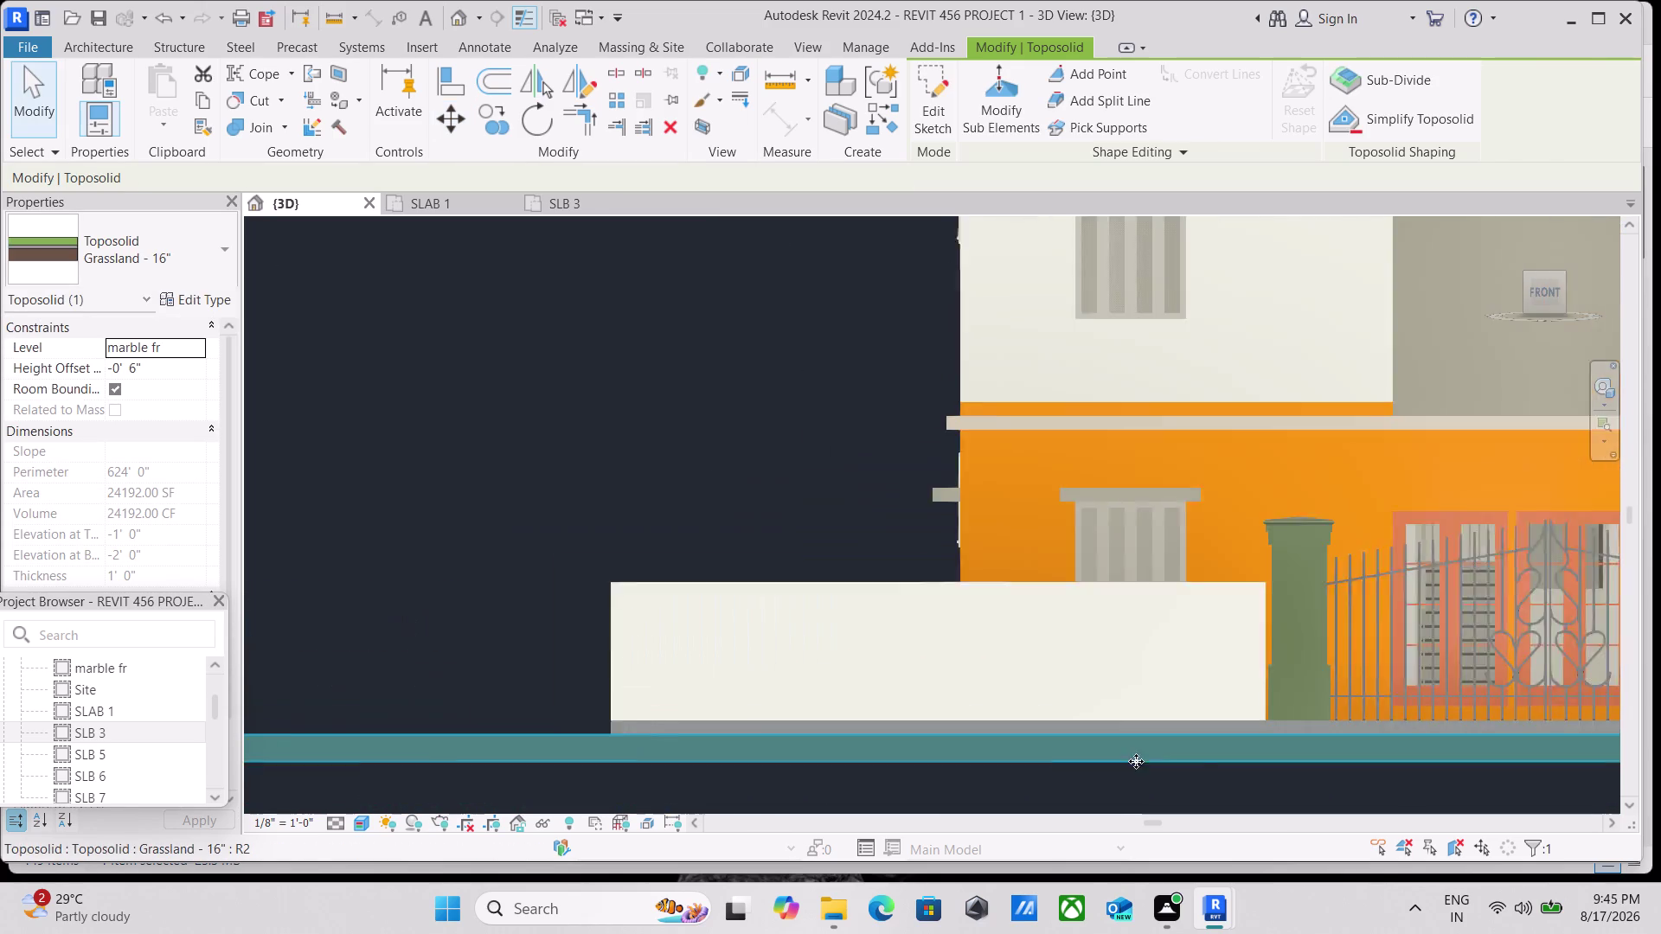
scroll(down, 3)
scroll(down, 3)
middle_drag(1255, 750, 720, 709)
scroll(down, 3)
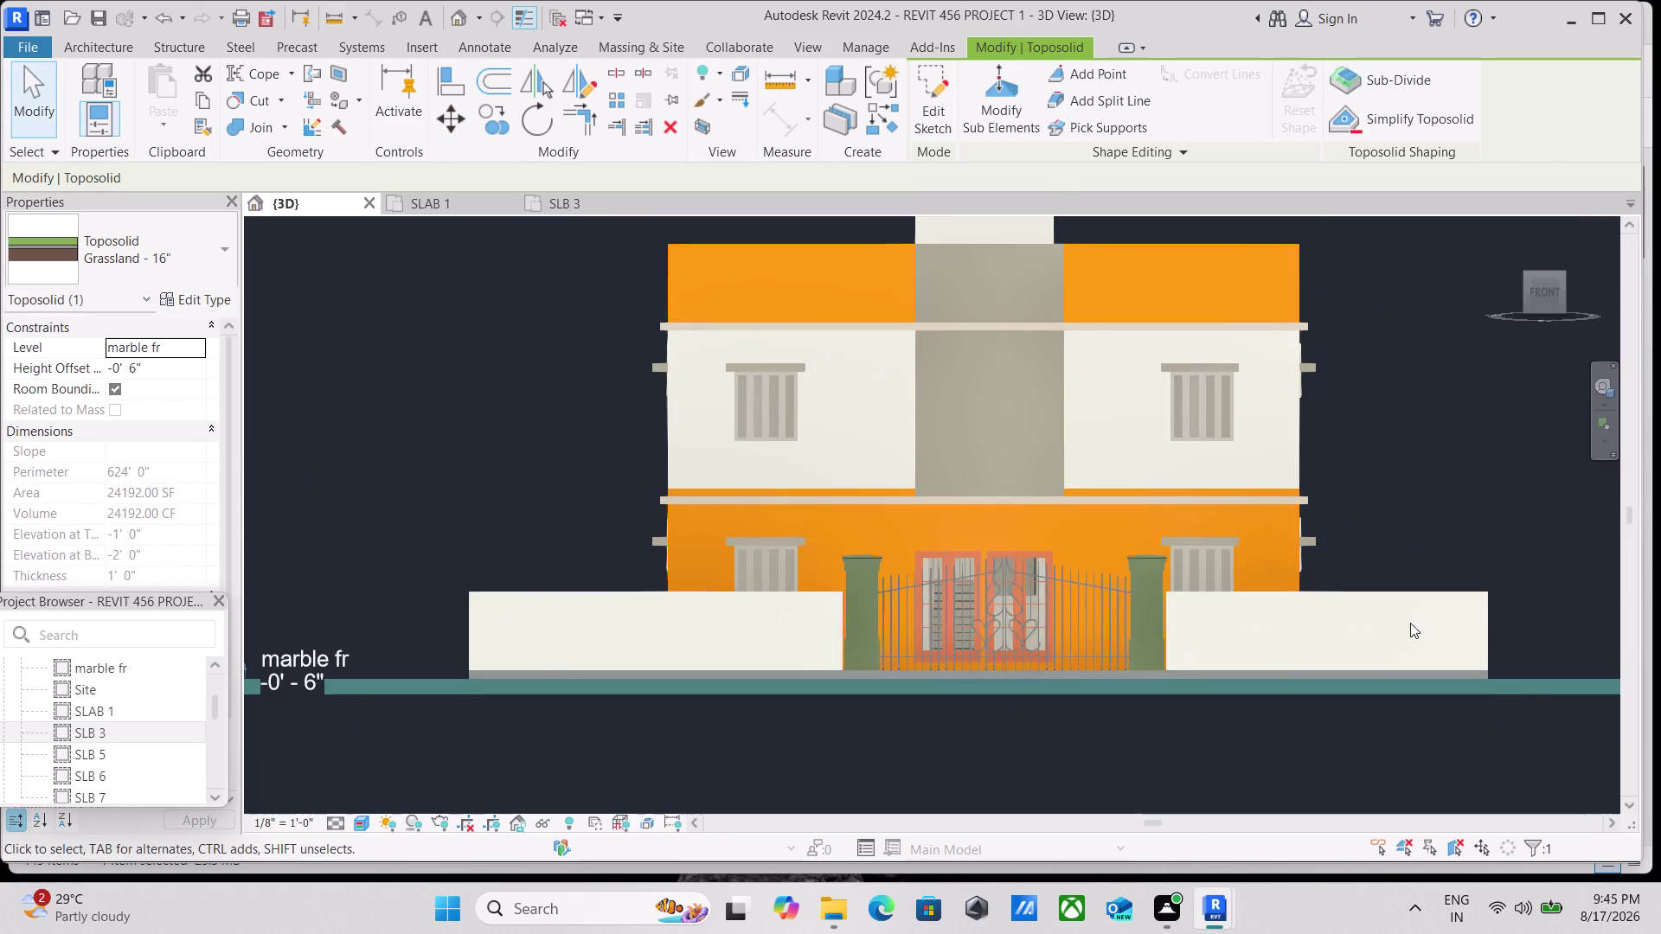
key(Escape)
scroll(down, 3)
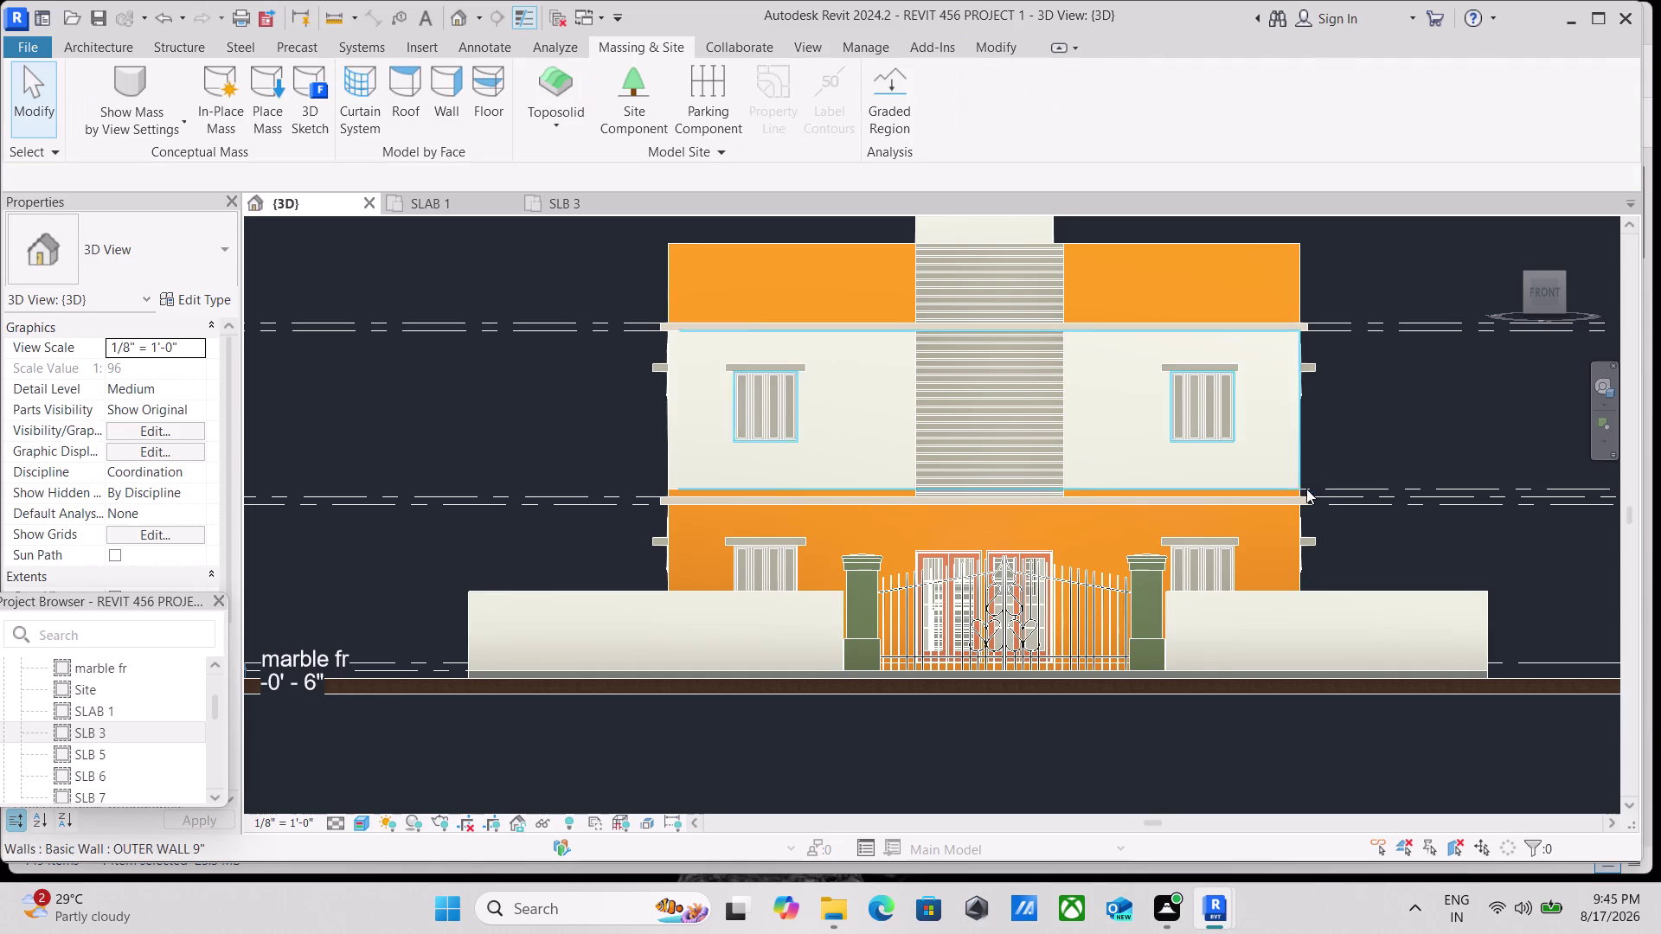
scroll(down, 3)
middle_drag(1301, 491, 1151, 573)
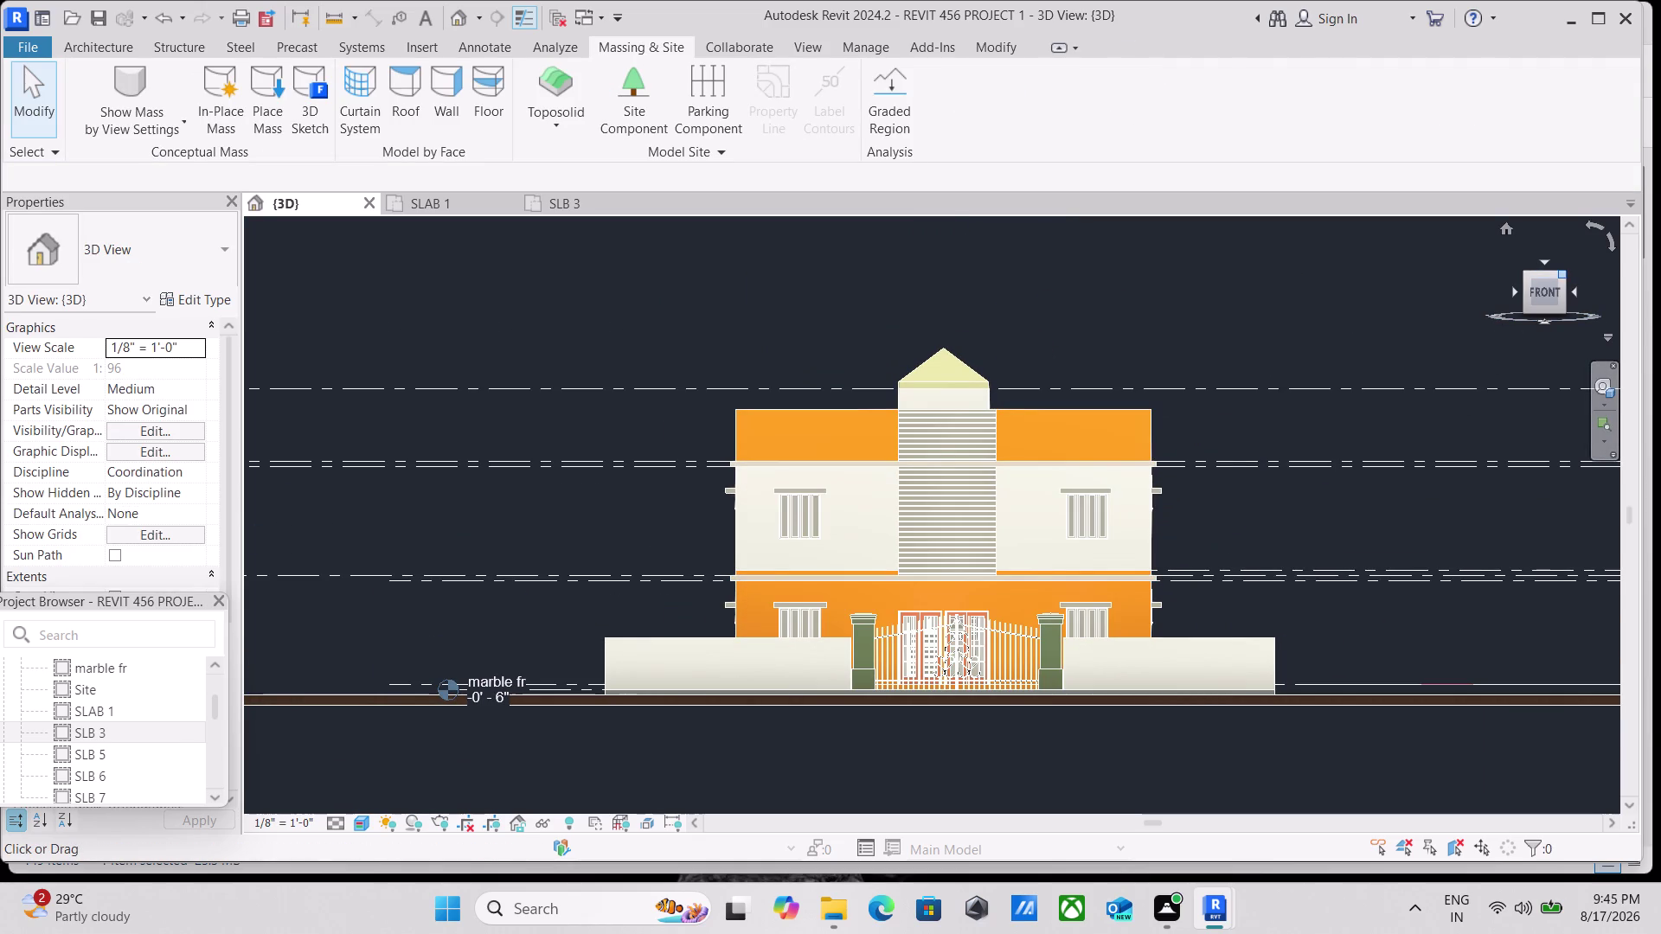
click(1565, 275)
scroll(up, 3)
scroll(up, 3)
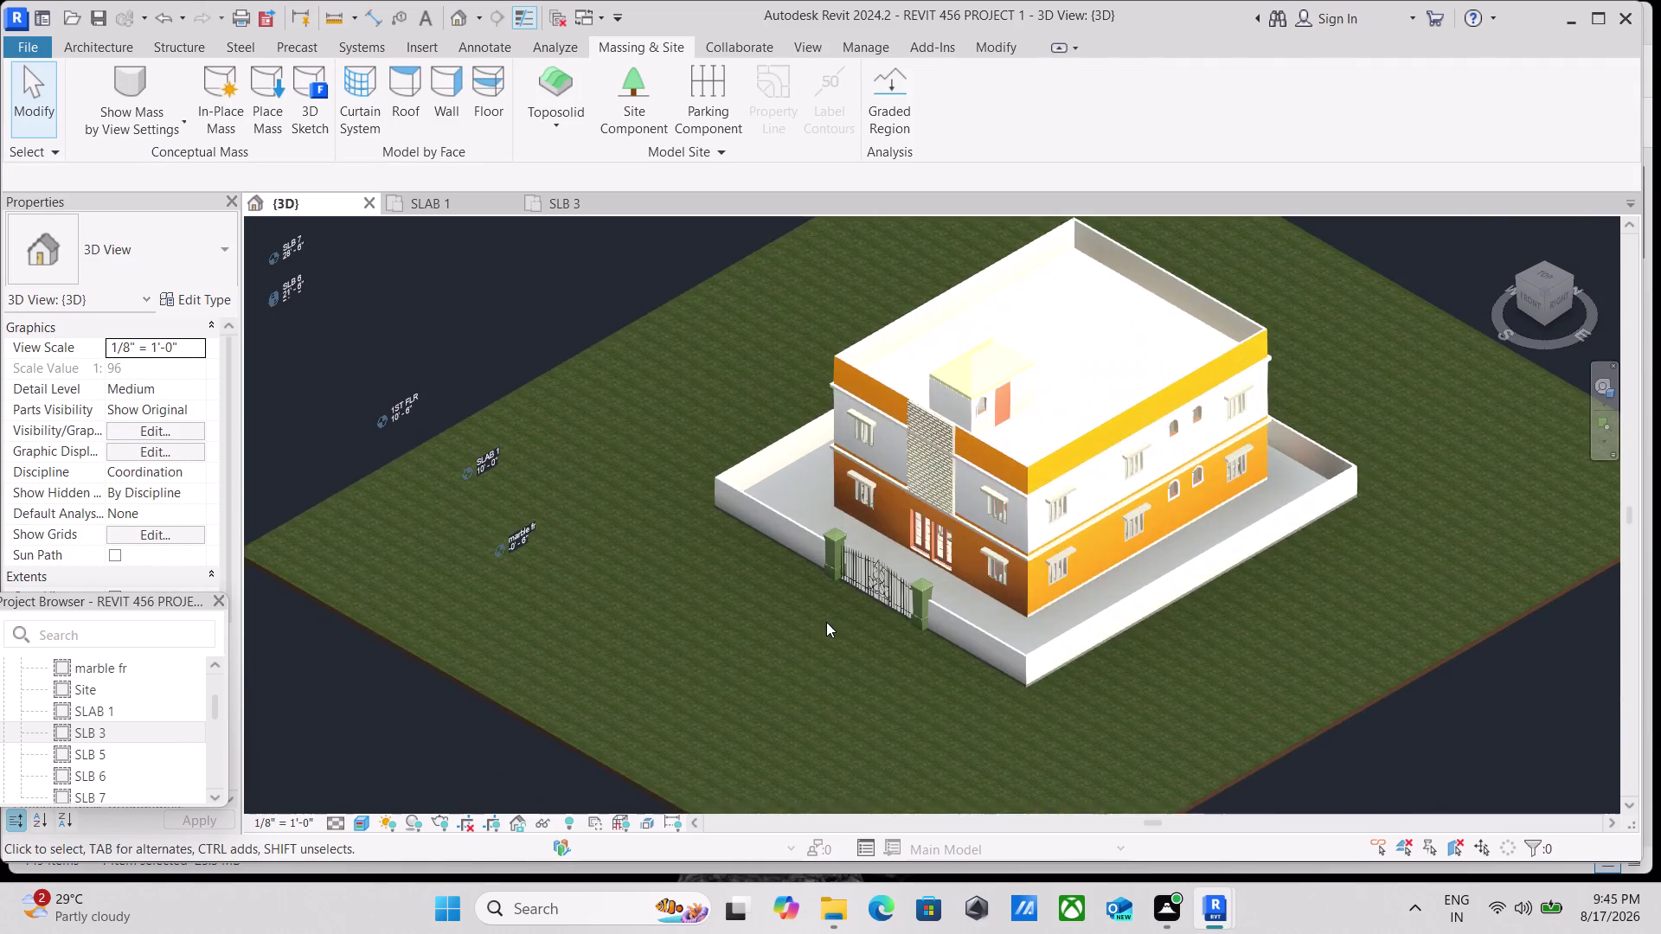
scroll(up, 3)
scroll(up, 3)
scroll(up, 3)
scroll(up, 3)
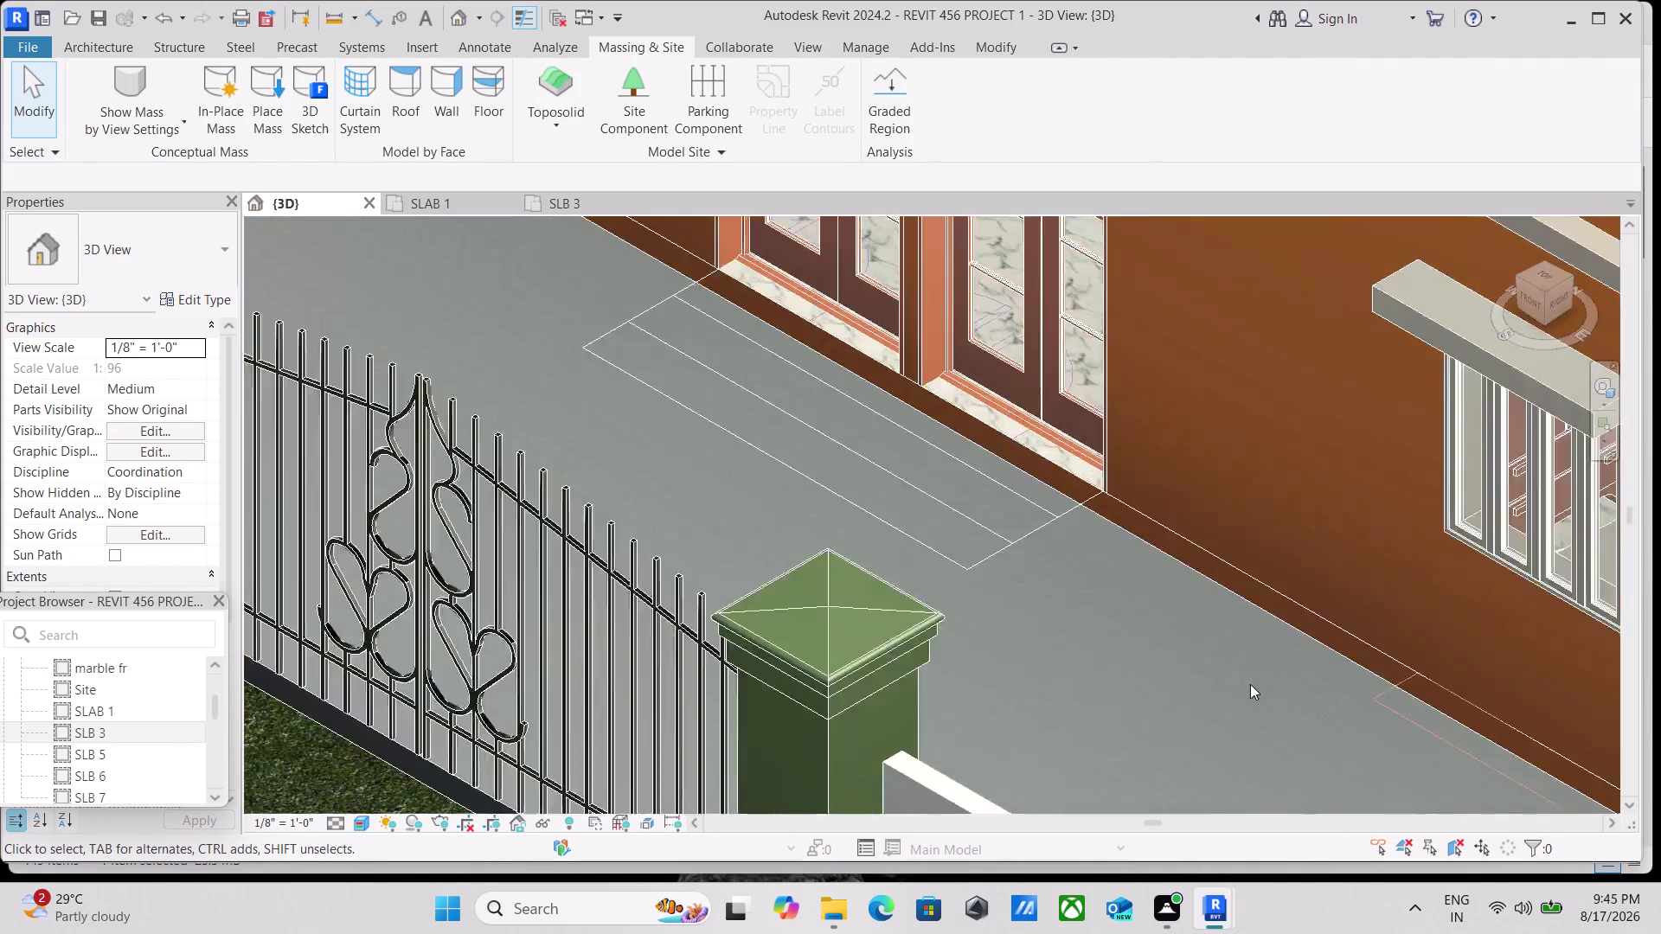
scroll(up, 3)
scroll(down, 3)
scroll(down, 3)
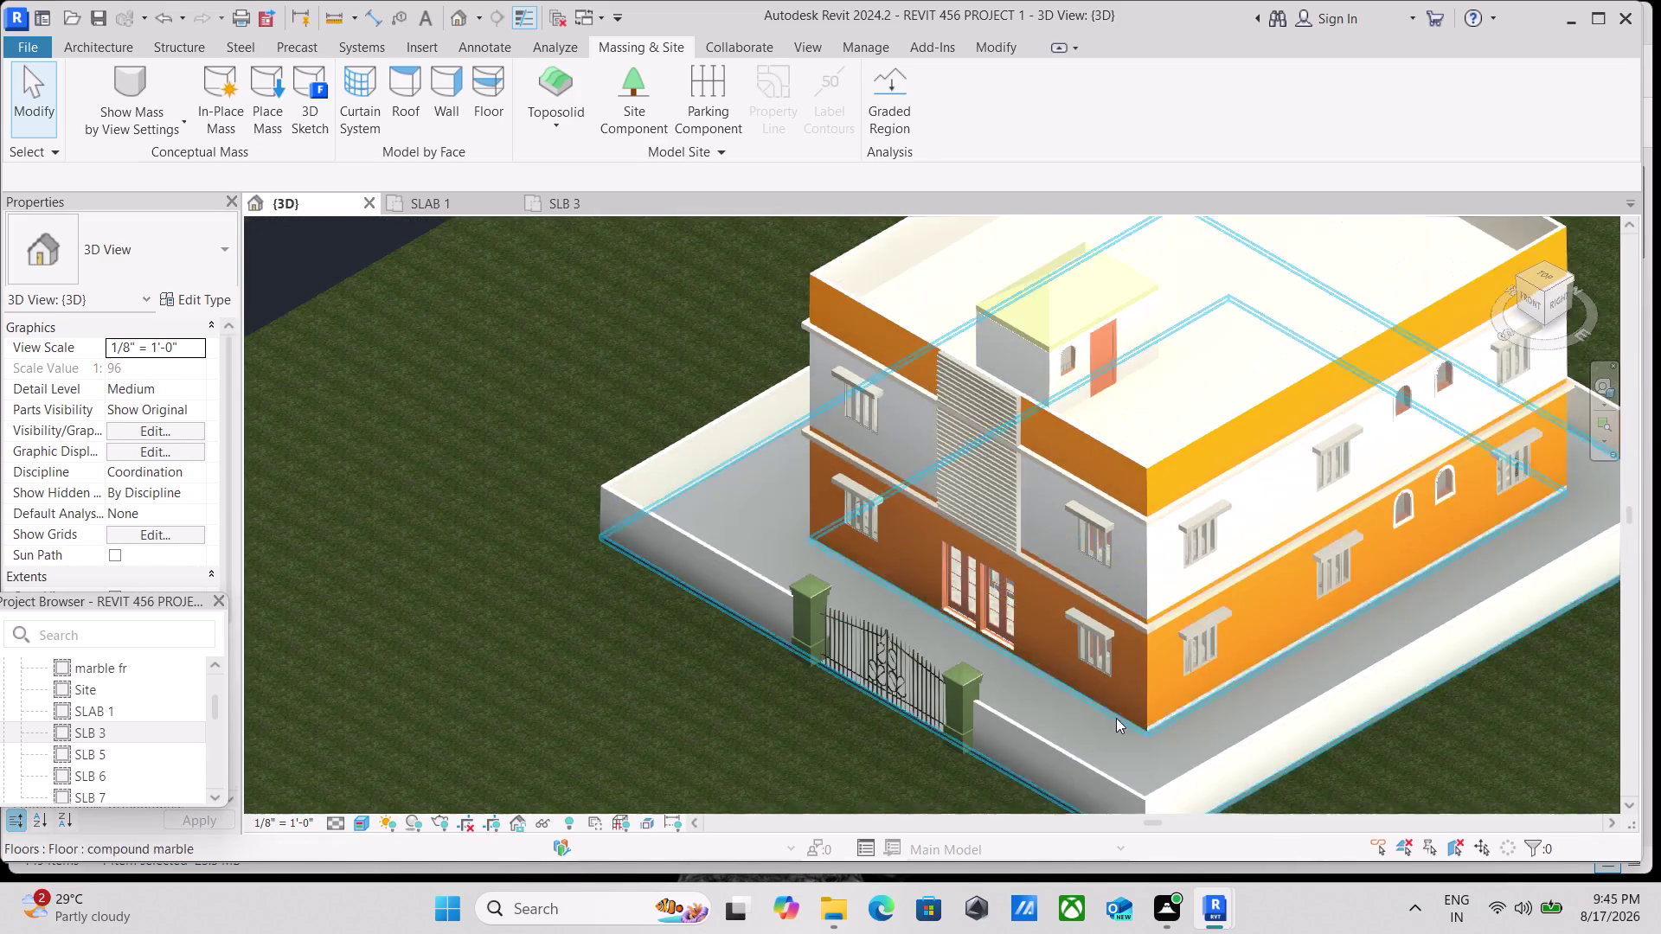
scroll(down, 3)
middle_drag(1230, 702, 1017, 750)
scroll(up, 3)
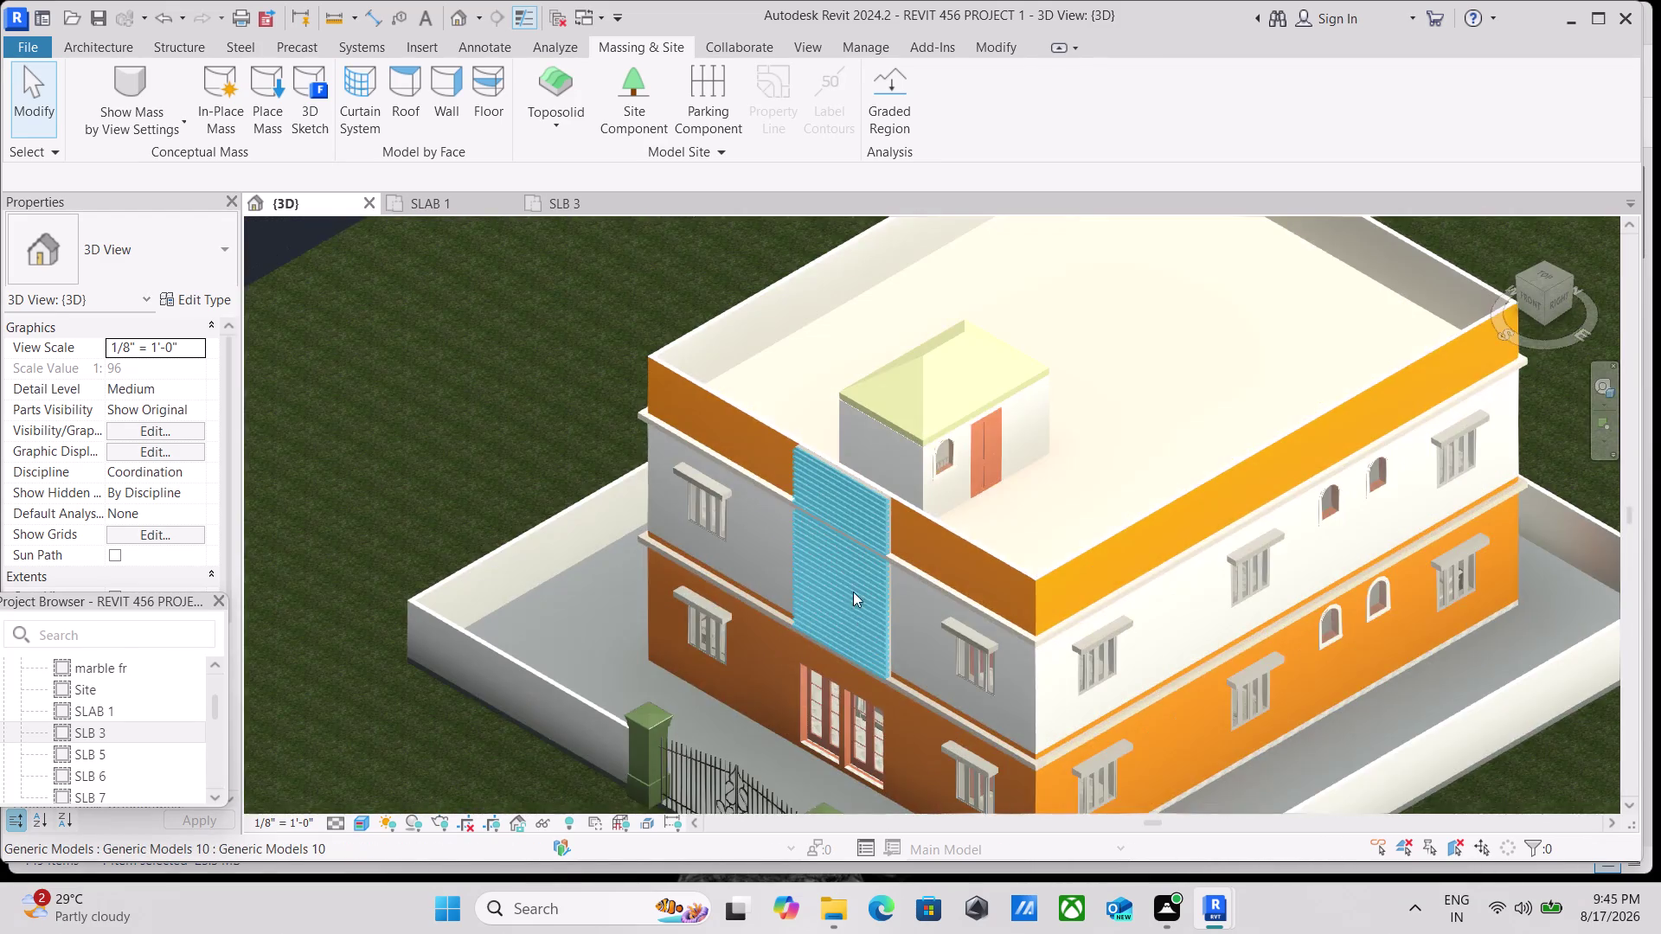
scroll(up, 3)
scroll(down, 3)
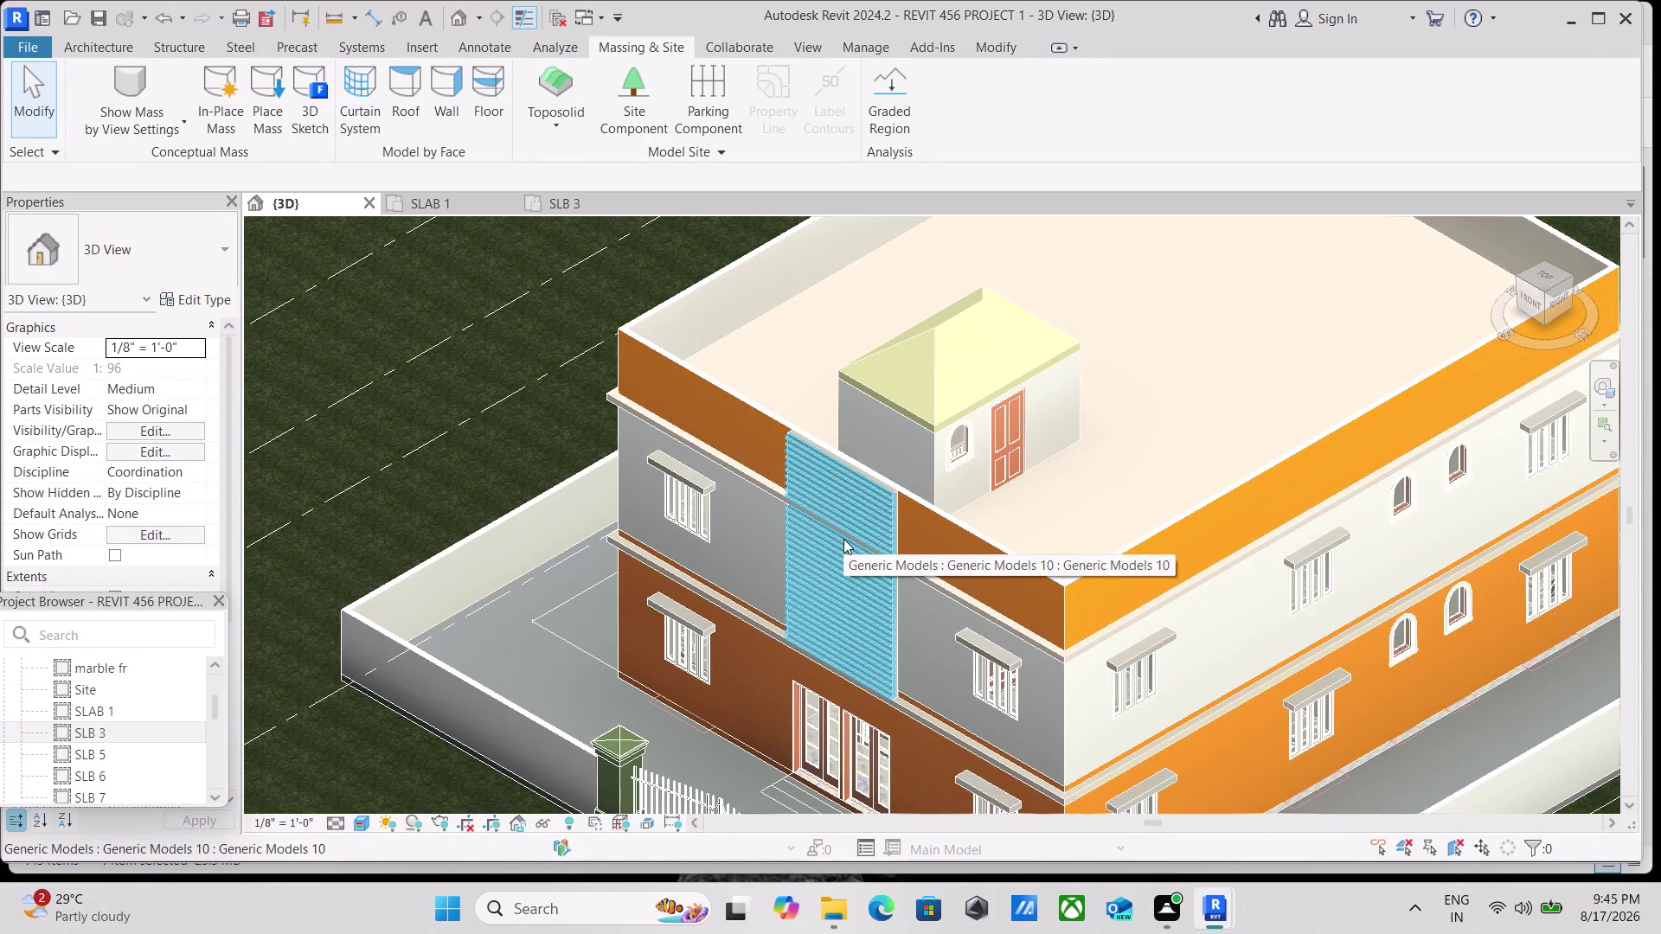
scroll(down, 3)
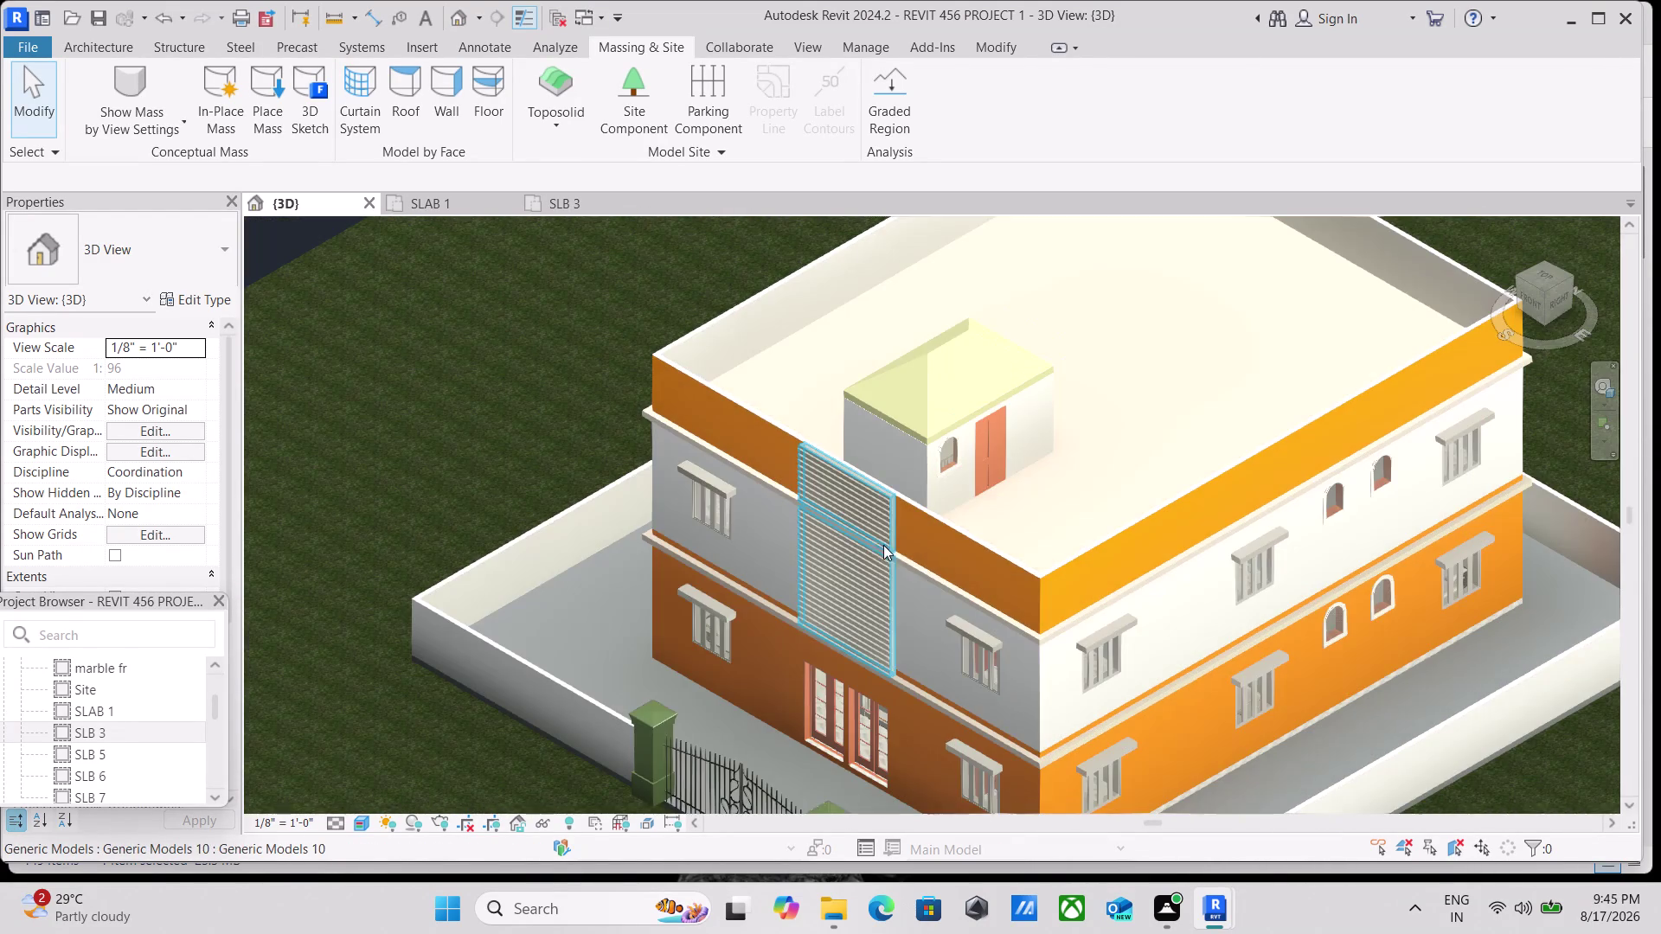
scroll(up, 3)
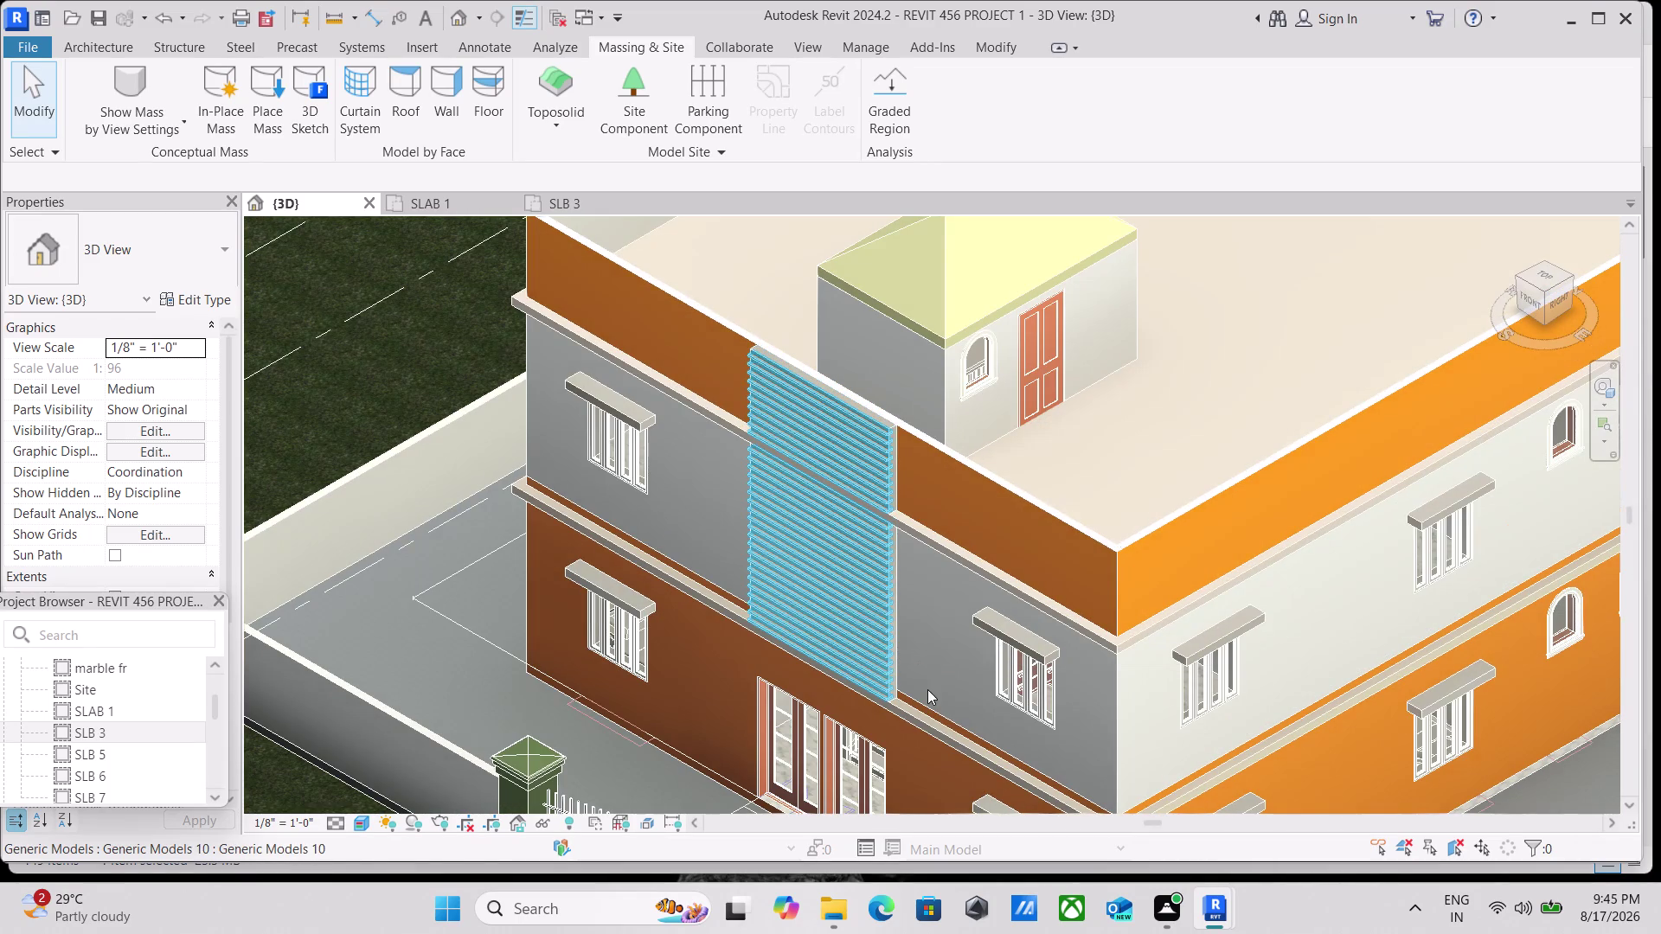
scroll(up, 3)
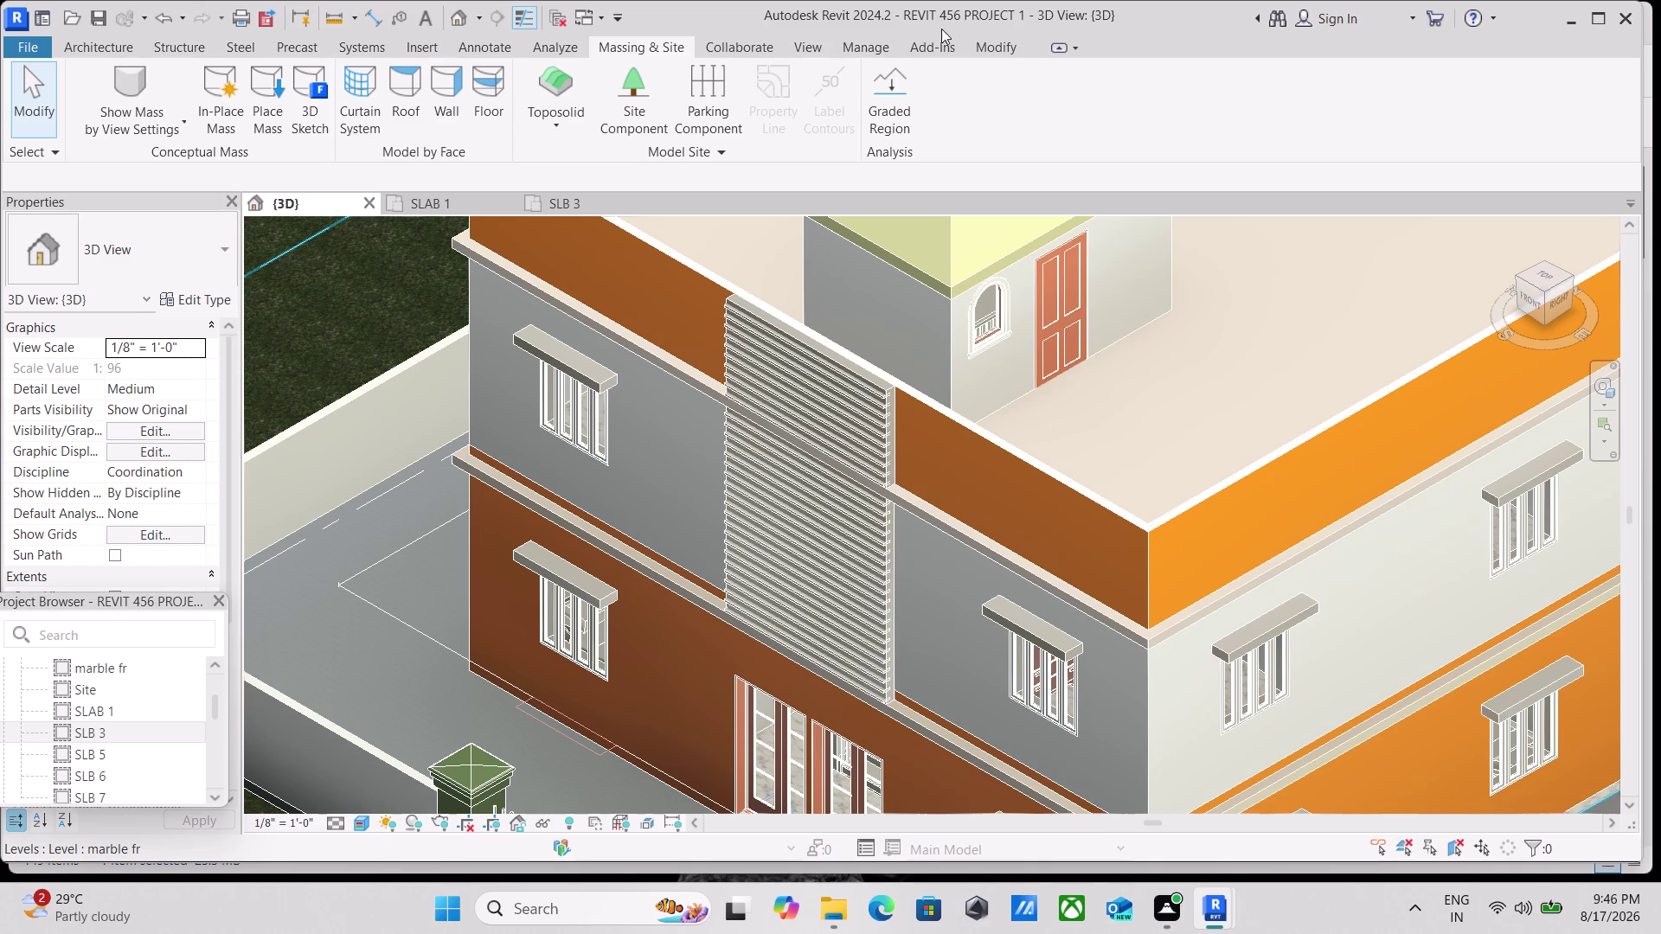
click(981, 48)
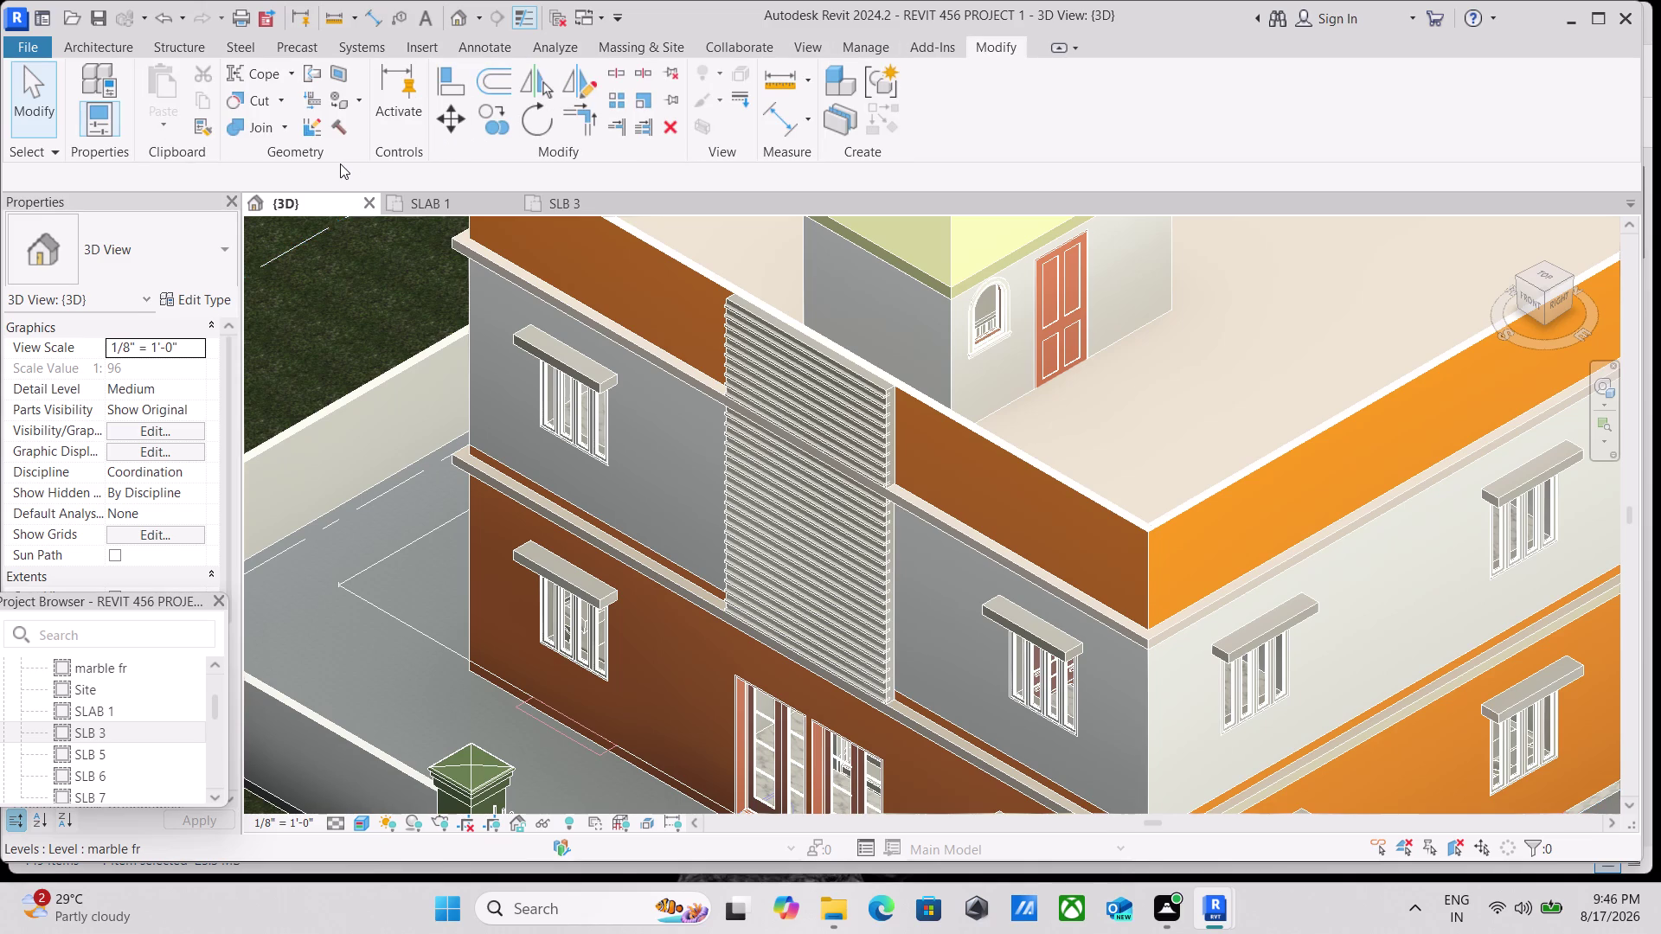
click(361, 100)
click(393, 137)
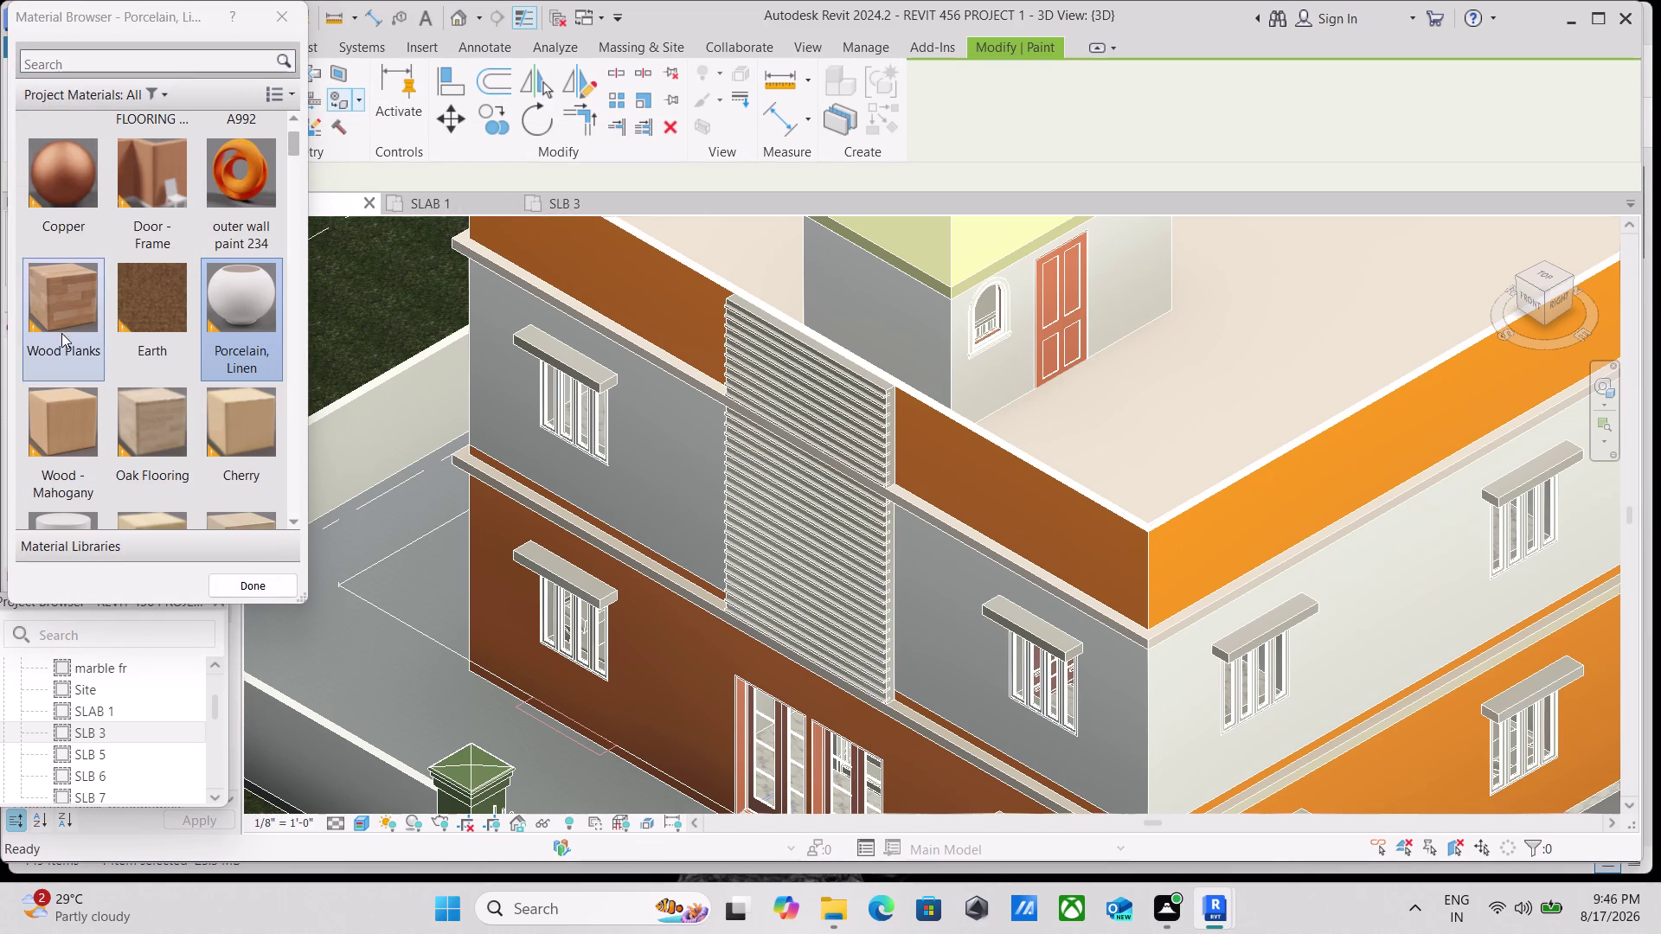
scroll(down, 3)
scroll(up, 3)
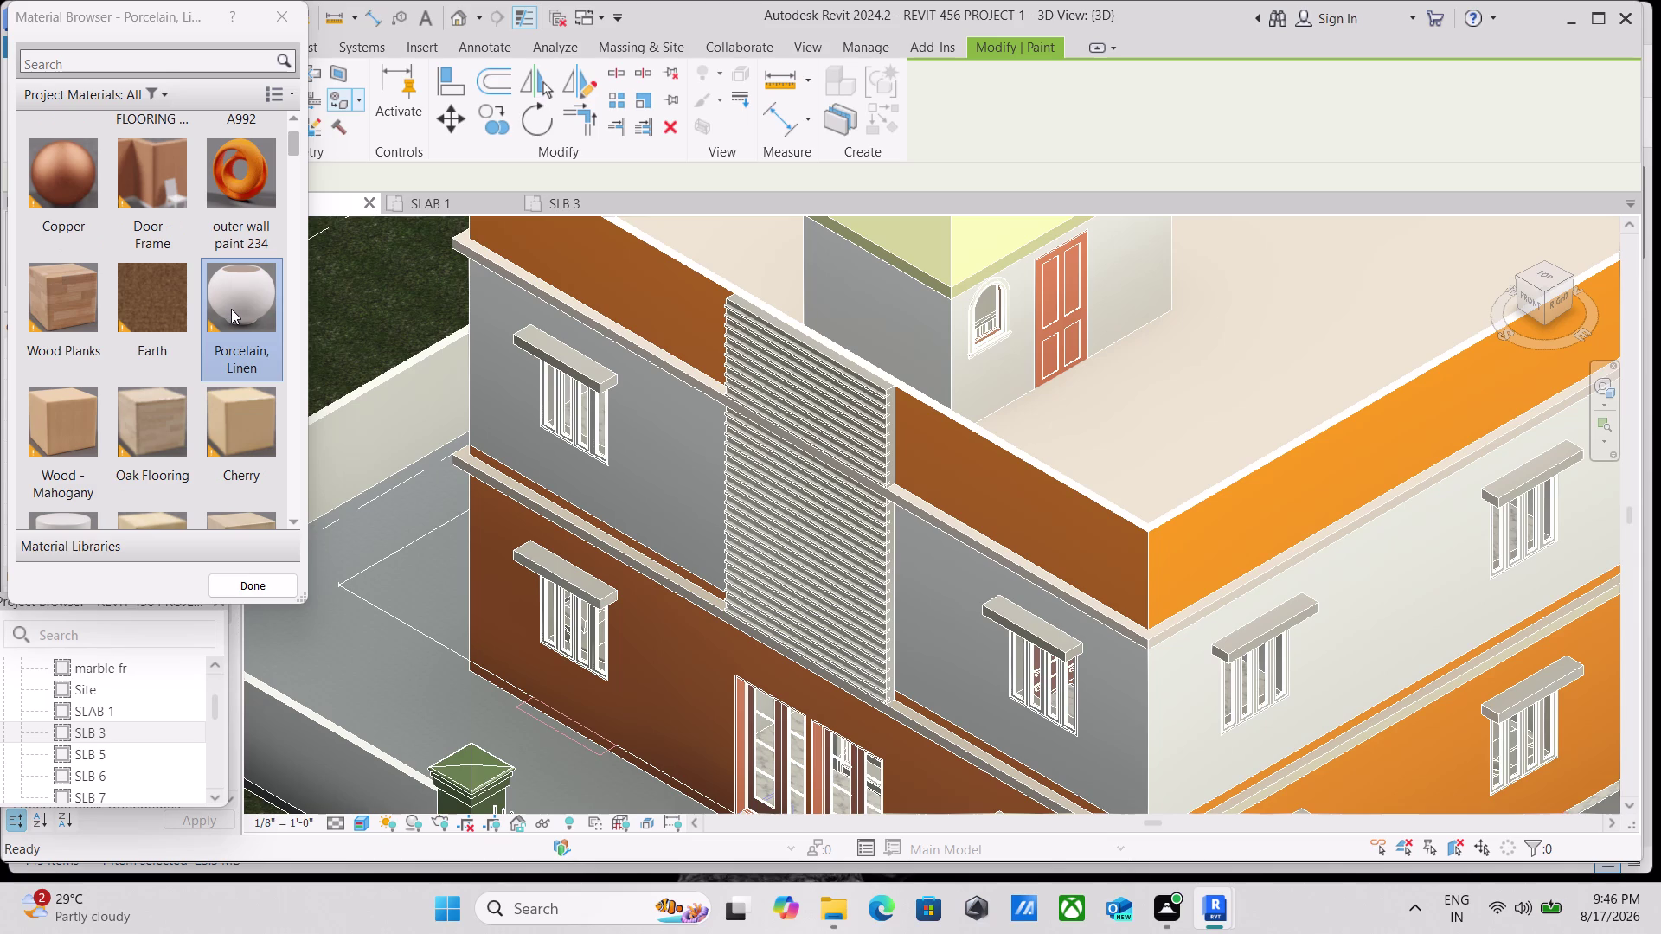
scroll(down, 3)
scroll(up, 3)
scroll(down, 3)
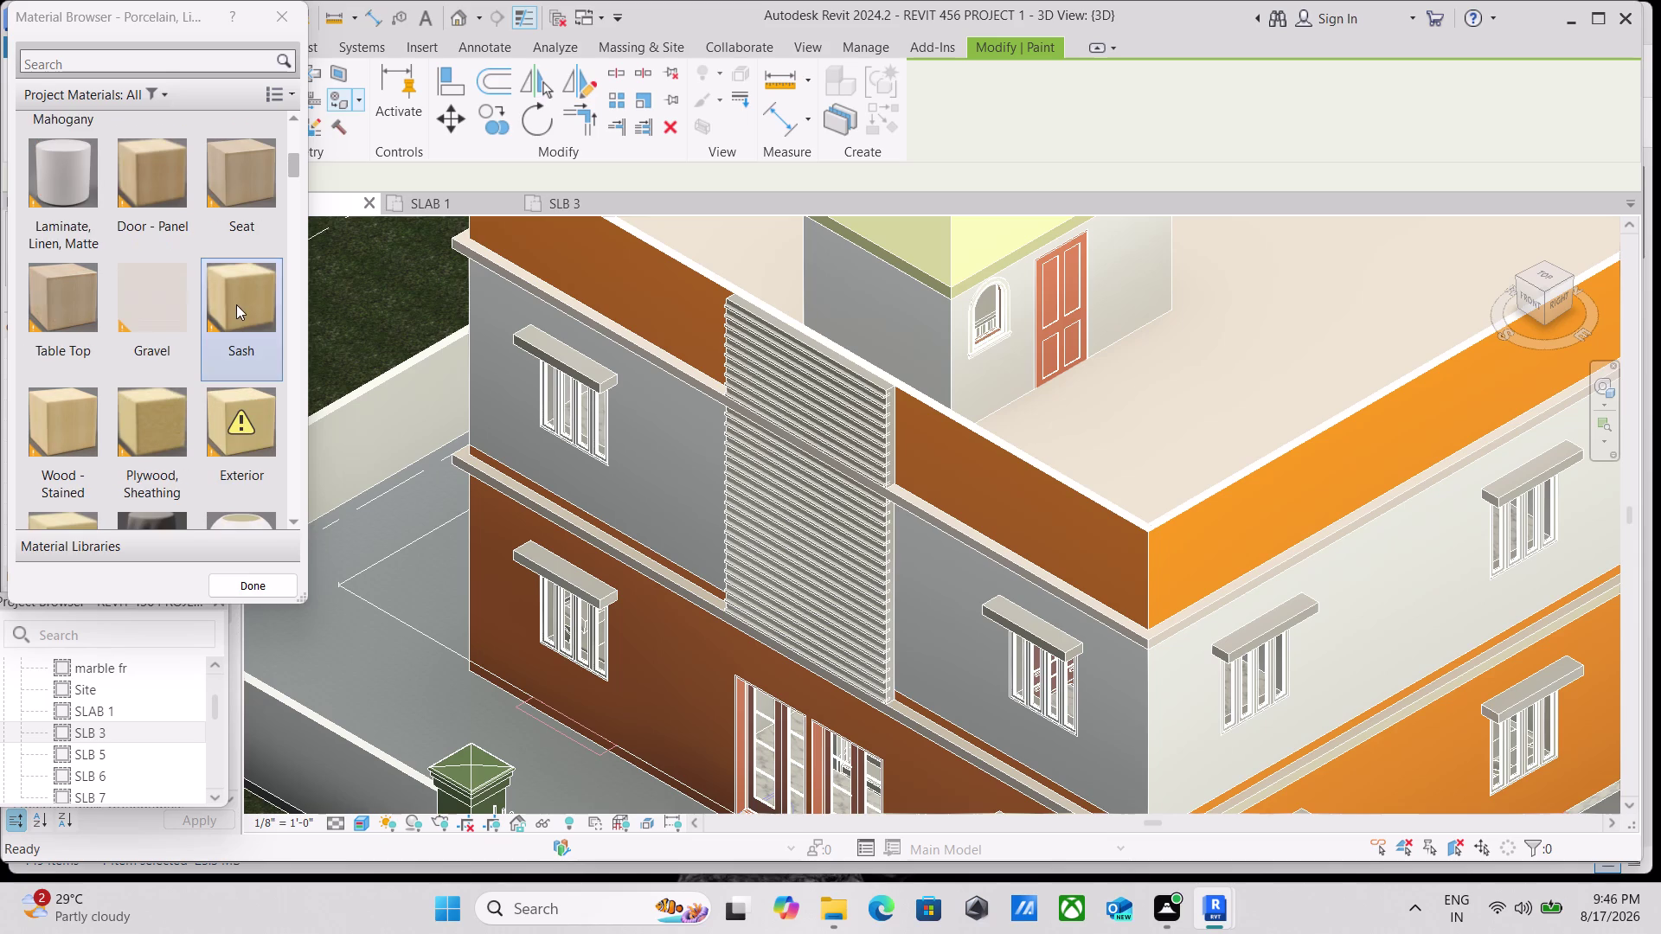
double_click(81, 217)
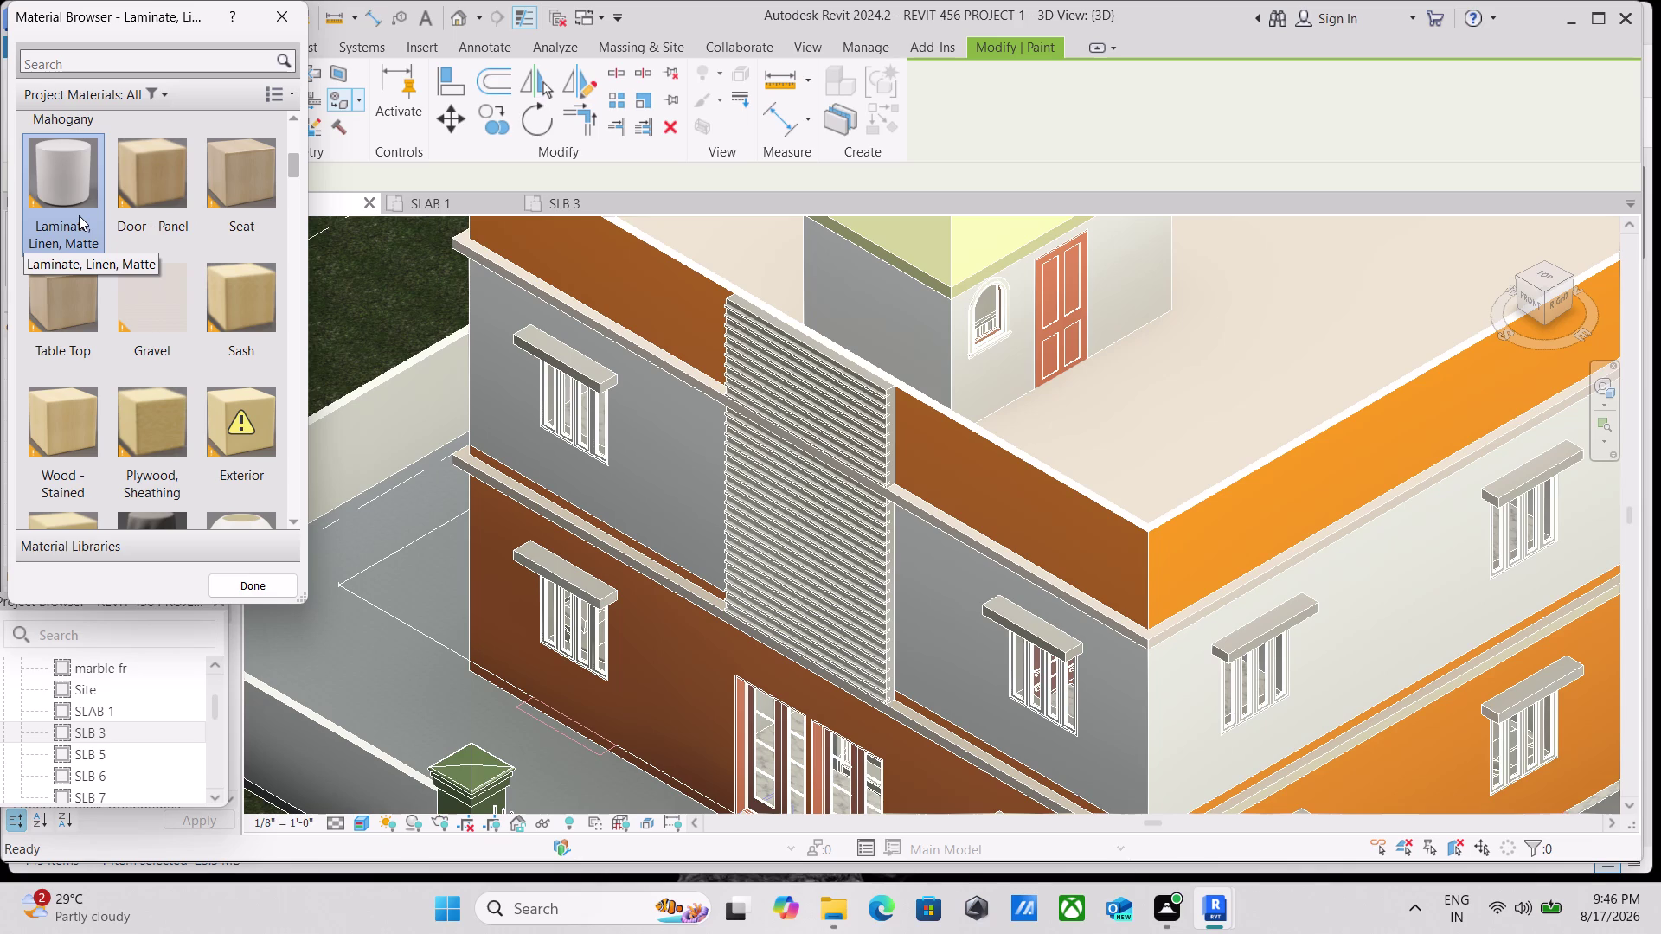
double_click(79, 217)
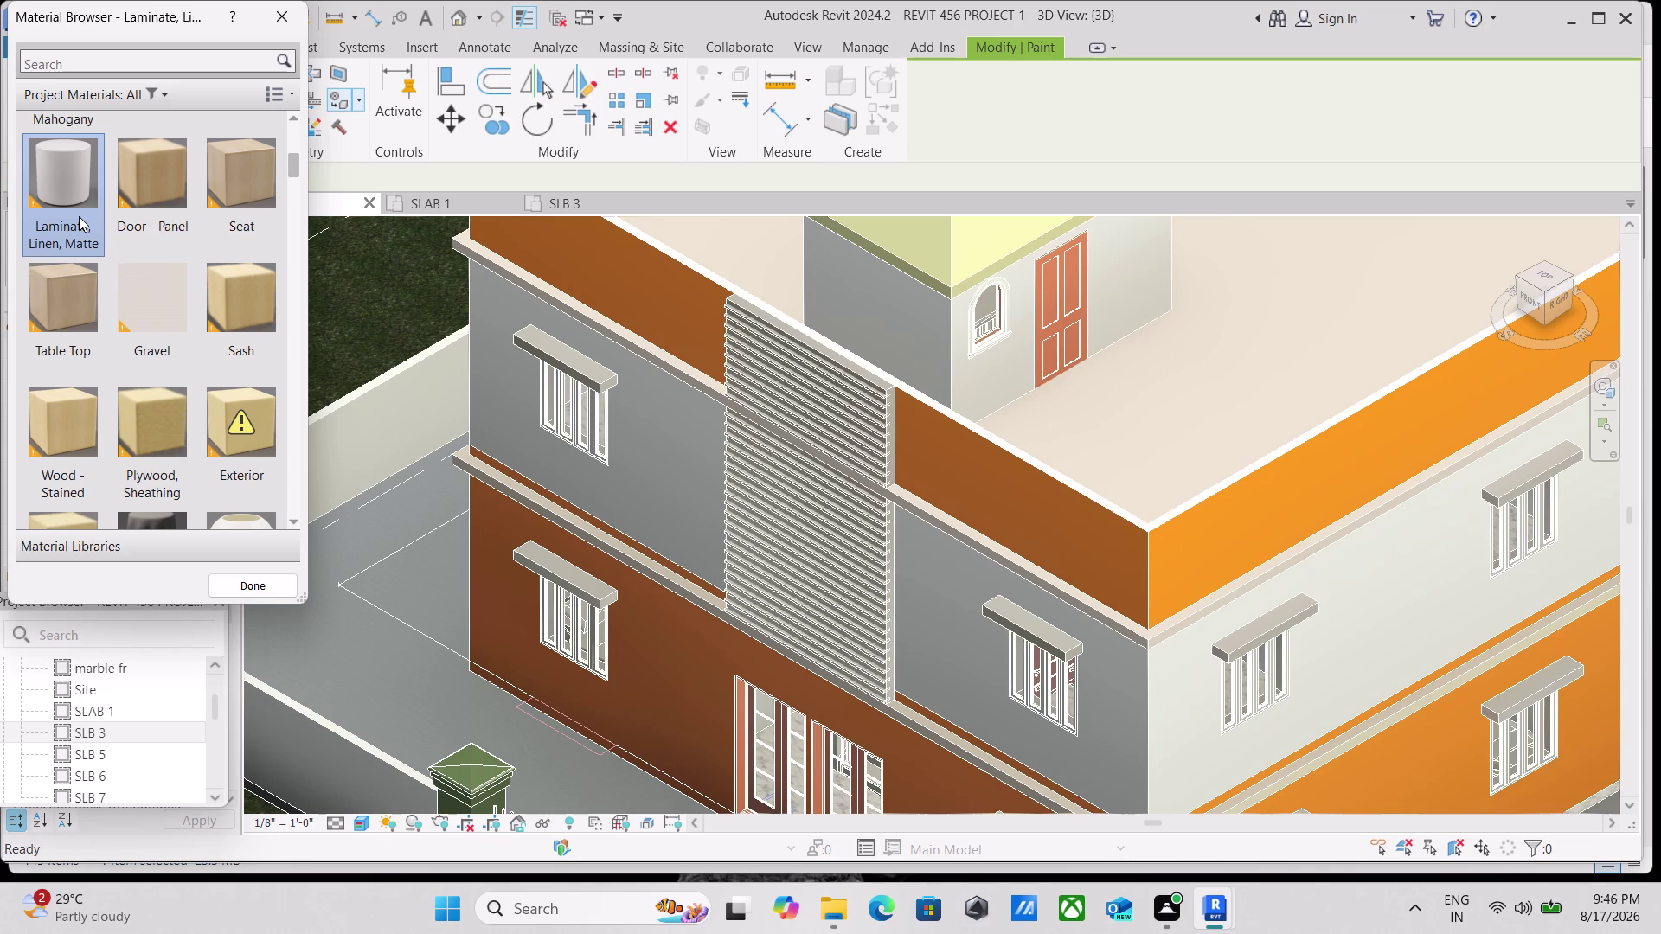
click(79, 217)
click(48, 177)
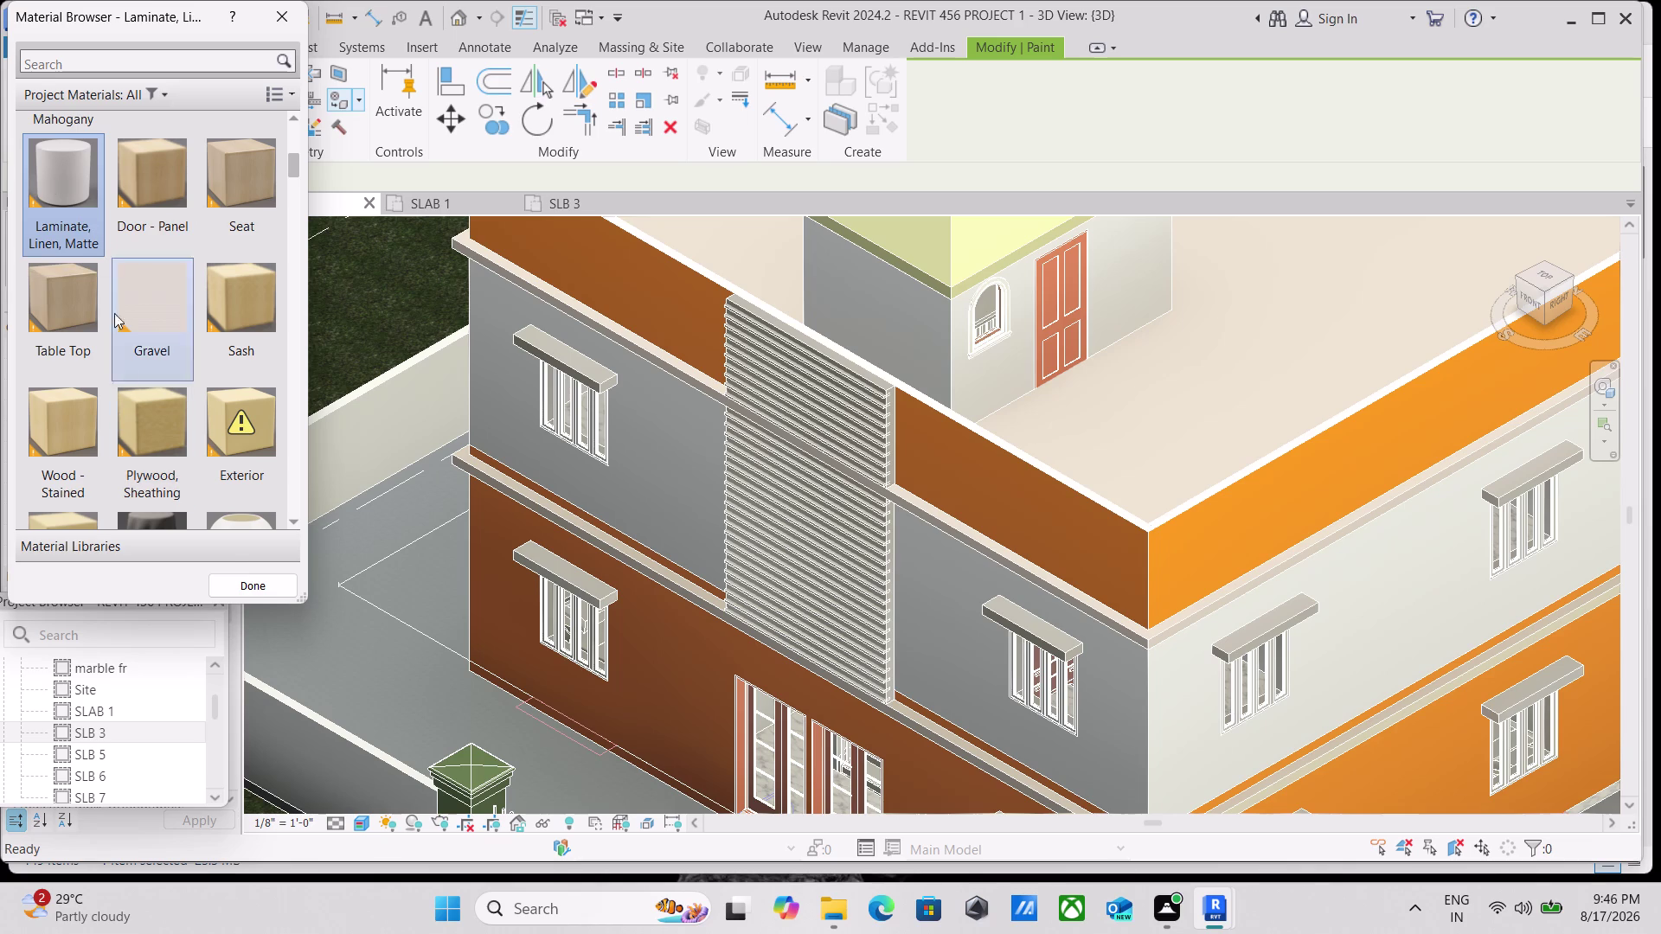
click(254, 584)
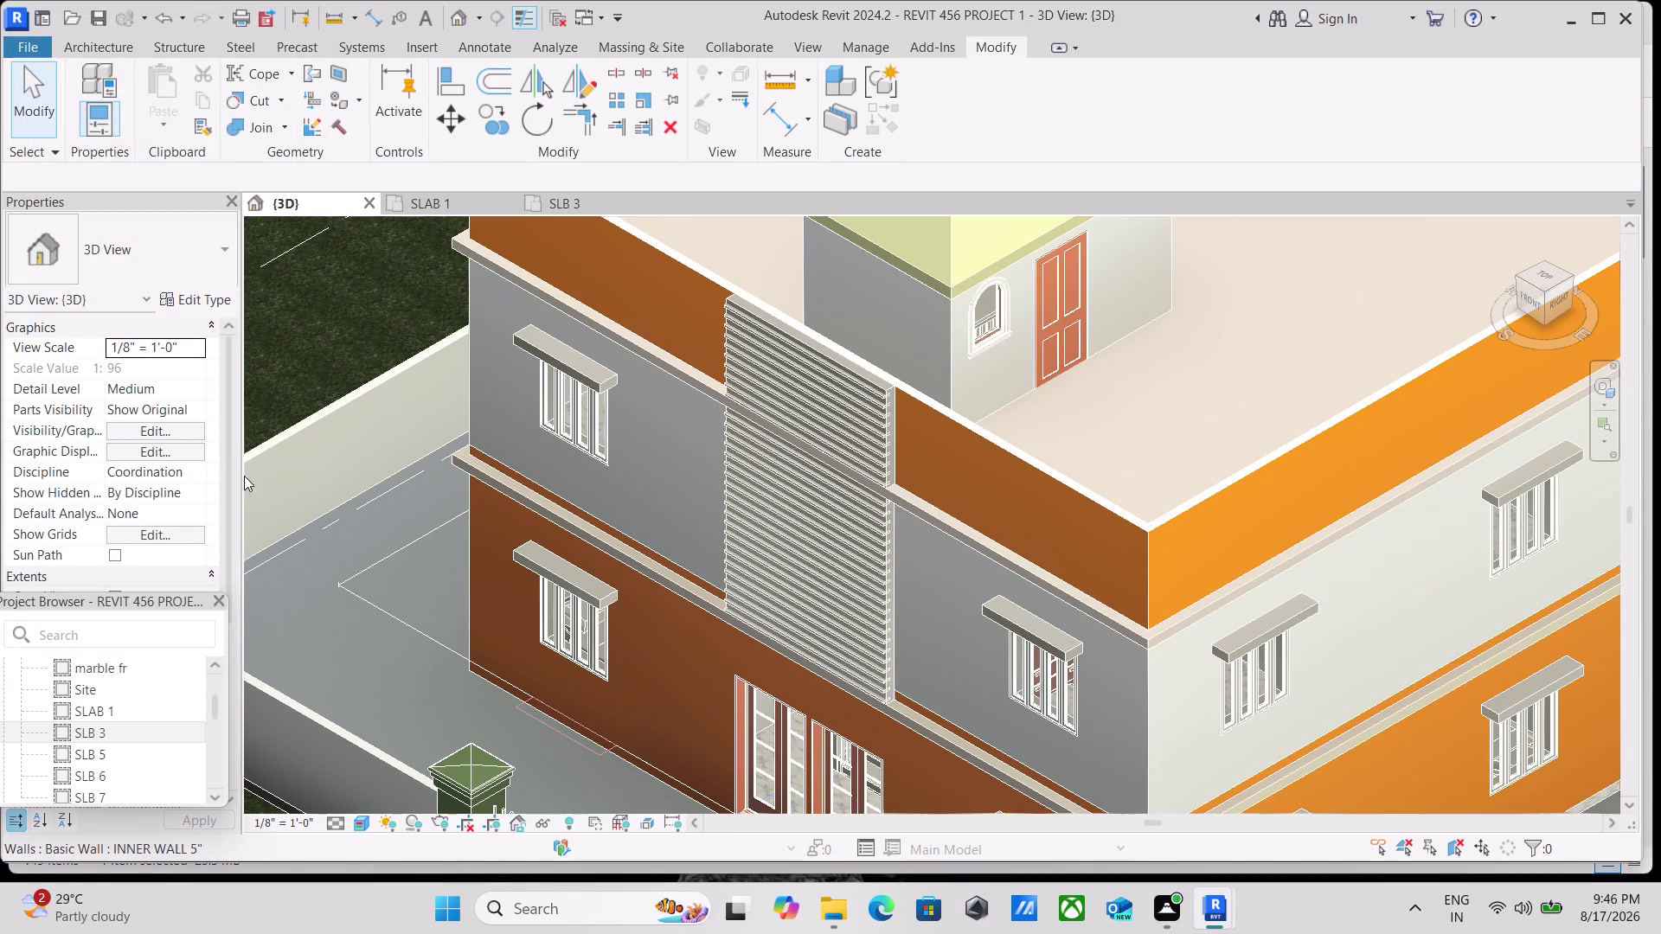